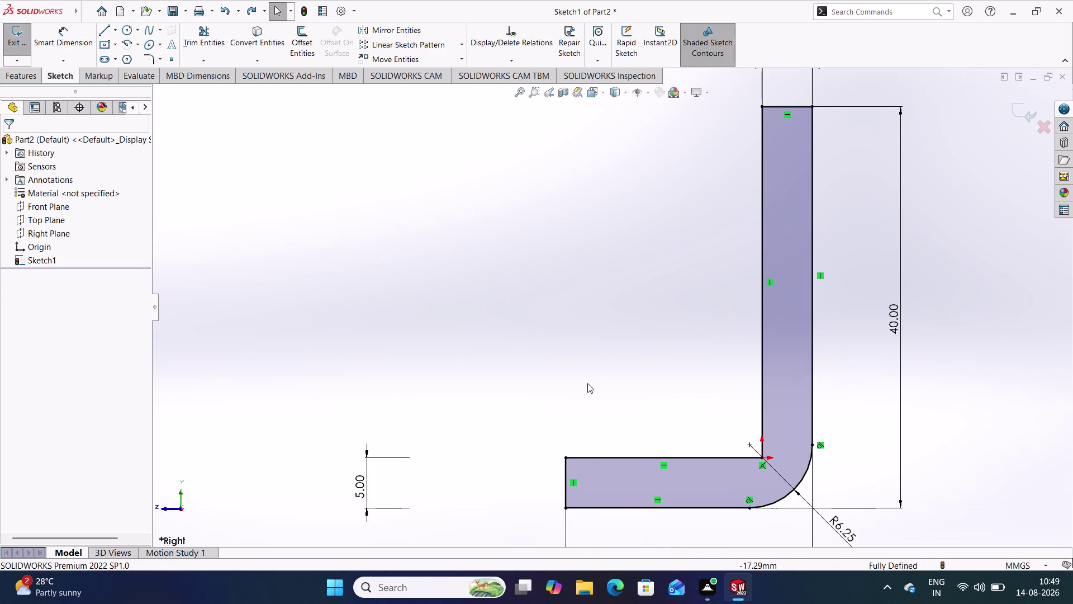
Change the 24.63 base leg dimension to 40 mm and exit the sketch.
middle_drag(585, 376, 577, 335)
scroll(down, 3)
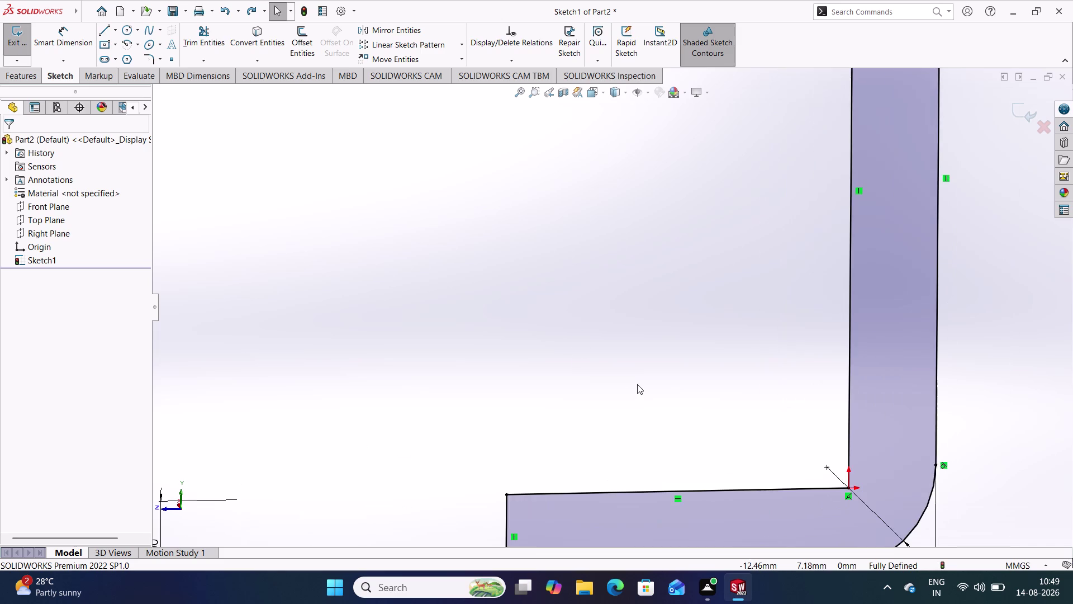
scroll(up, 3)
double_click(644, 431)
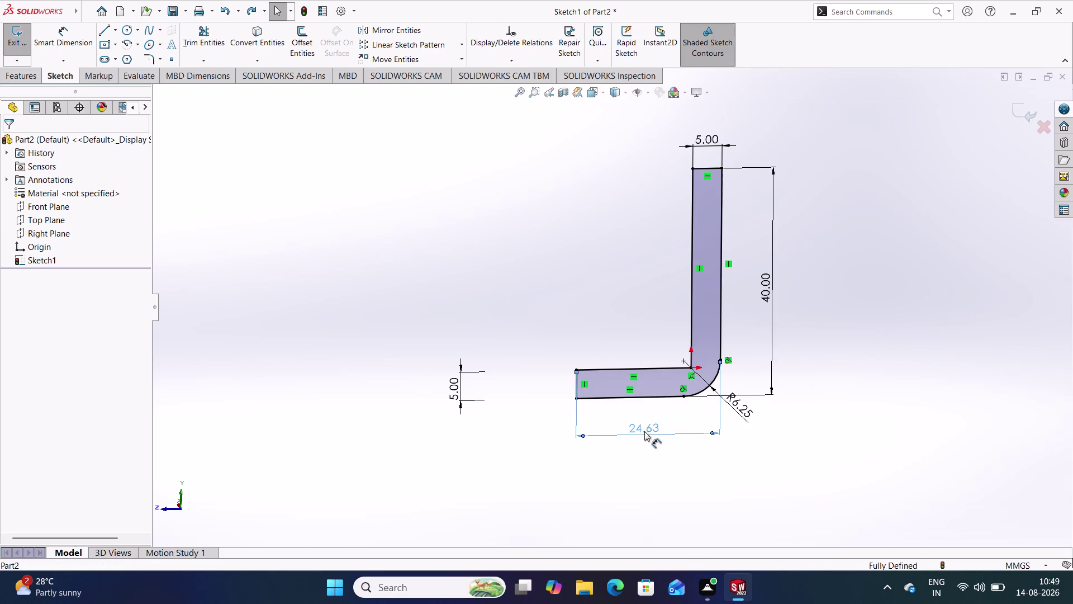
text(40)
key(Return)
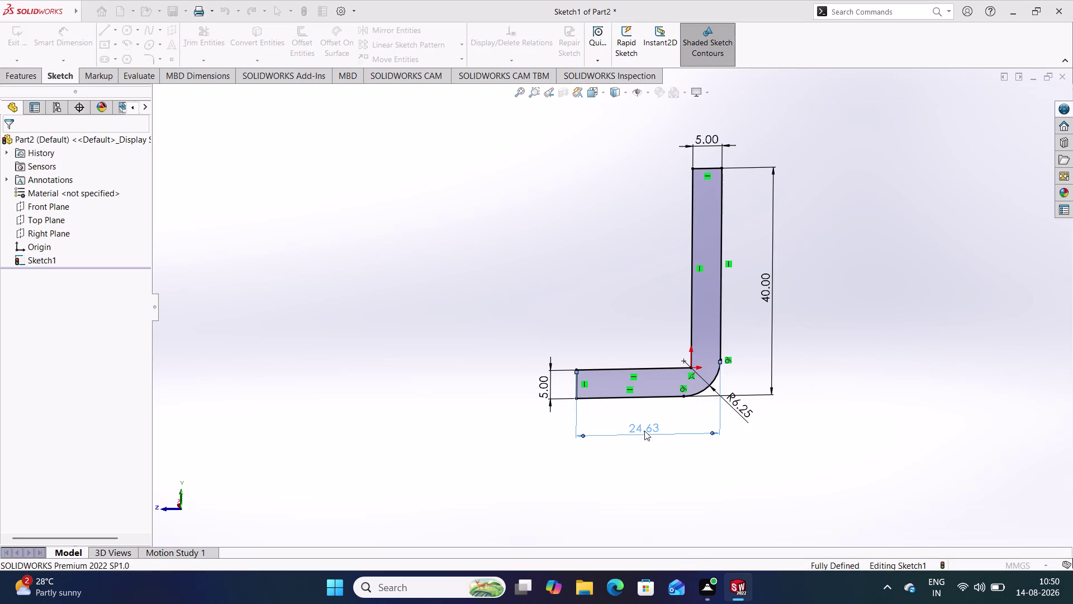
click(886, 260)
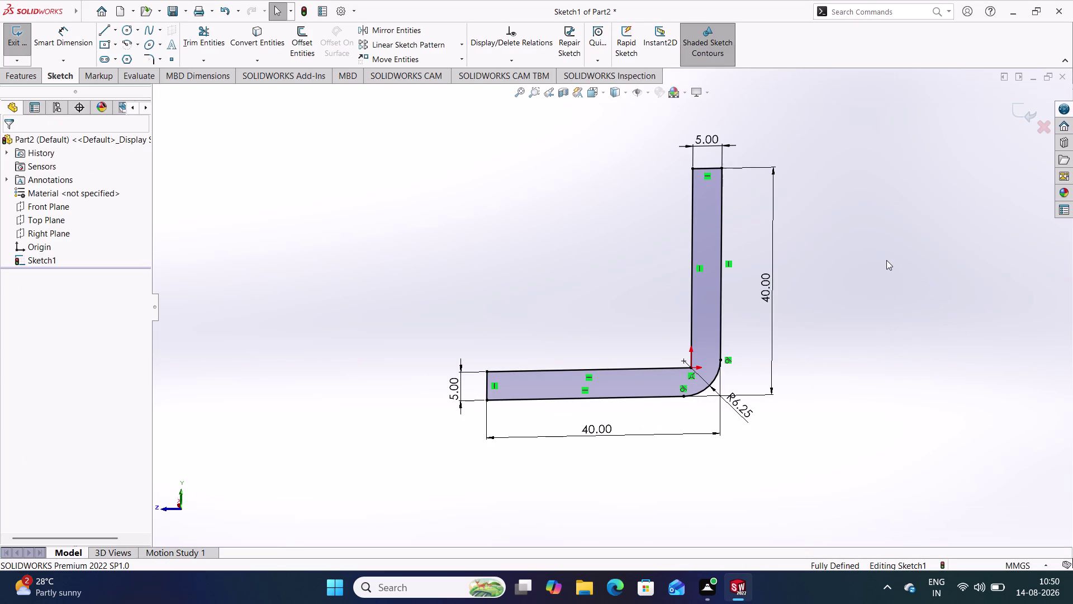
click(1033, 112)
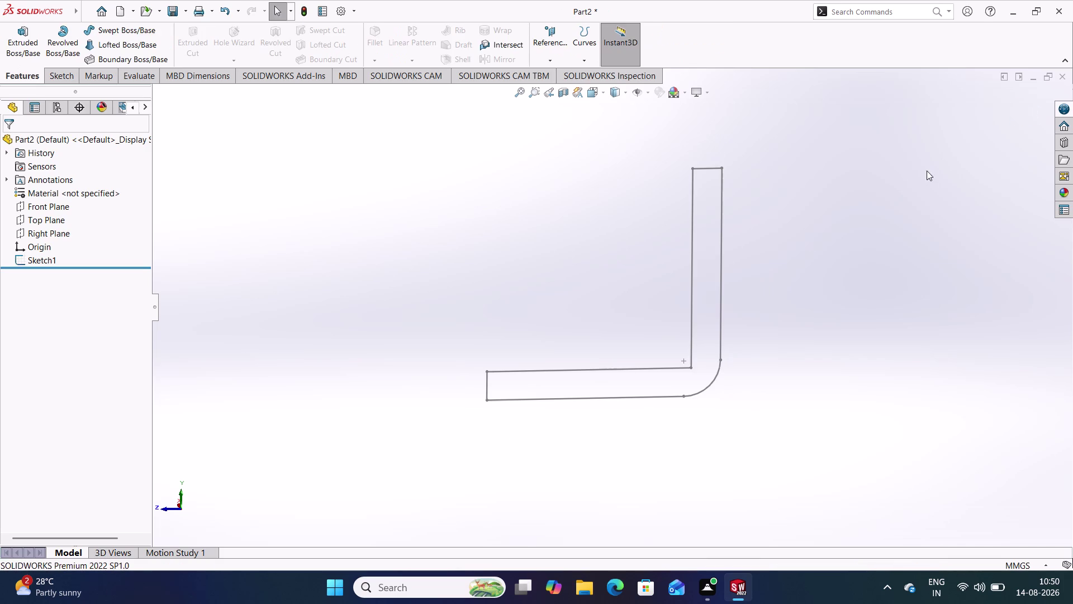
Extrude Sketch1 40 mm Mid Plane into a solid L-bracket body.
click(30, 34)
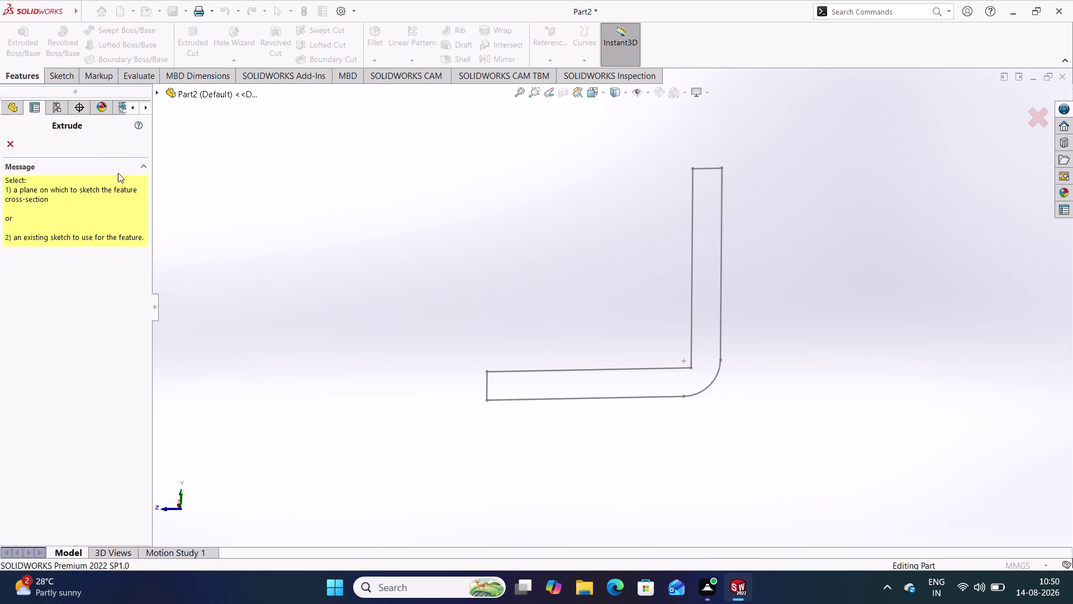
click(693, 206)
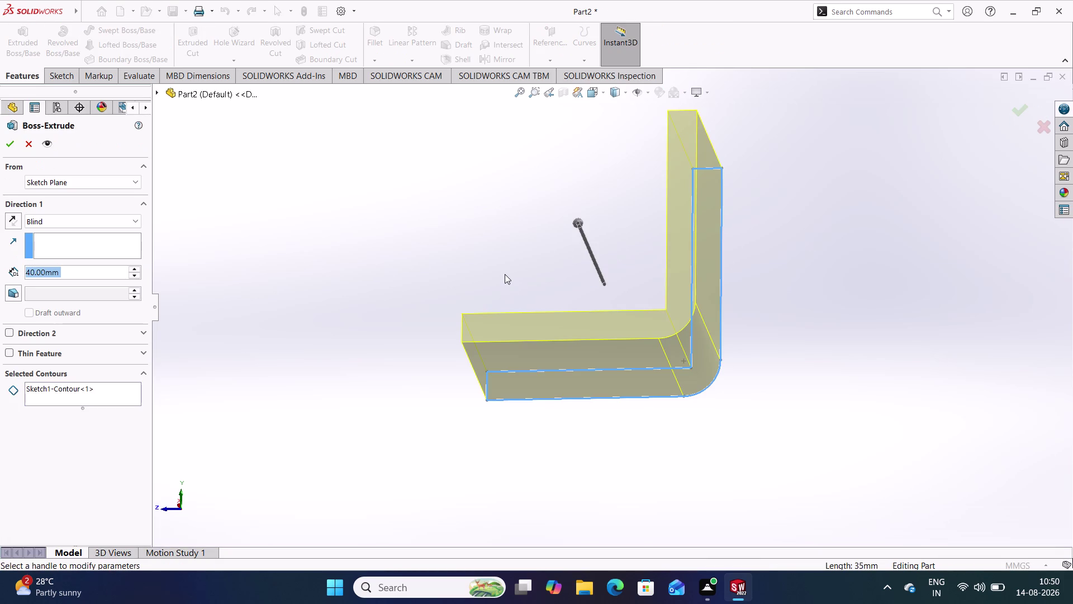
middle_drag(505, 273, 577, 359)
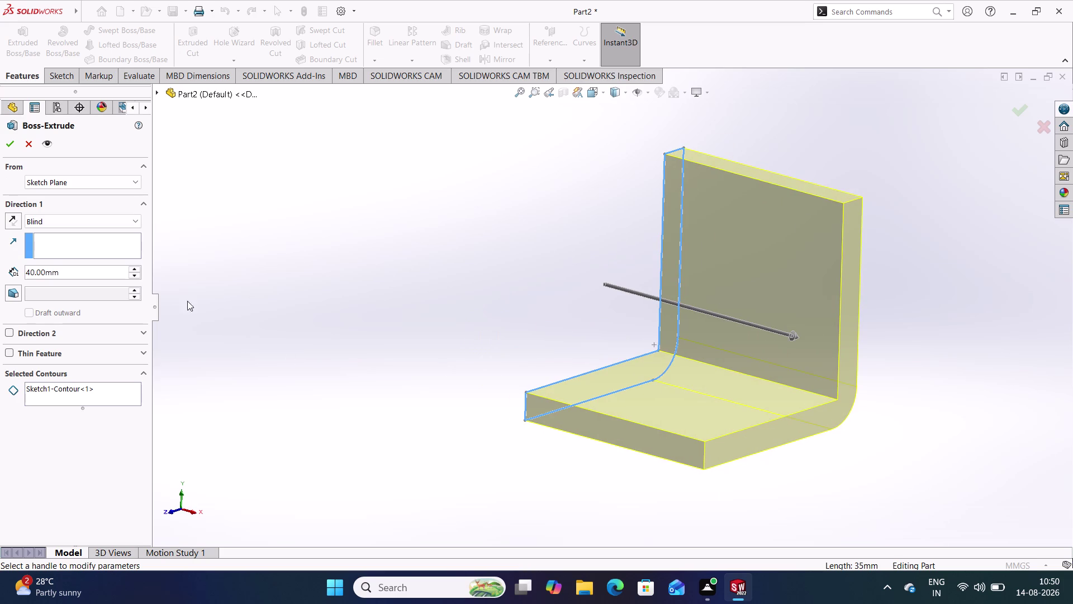
click(137, 220)
click(87, 281)
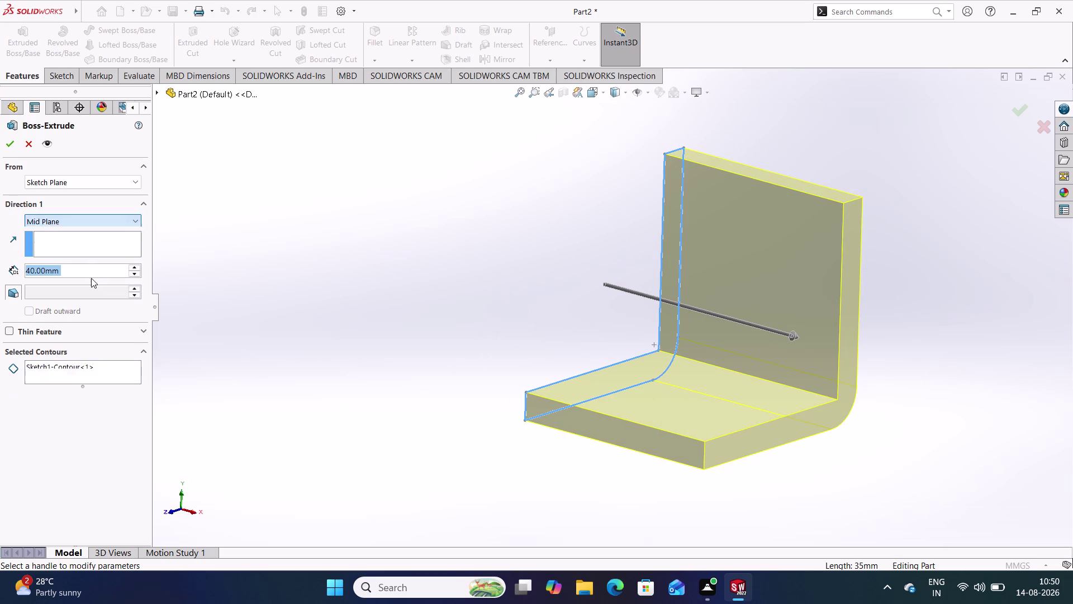
click(244, 186)
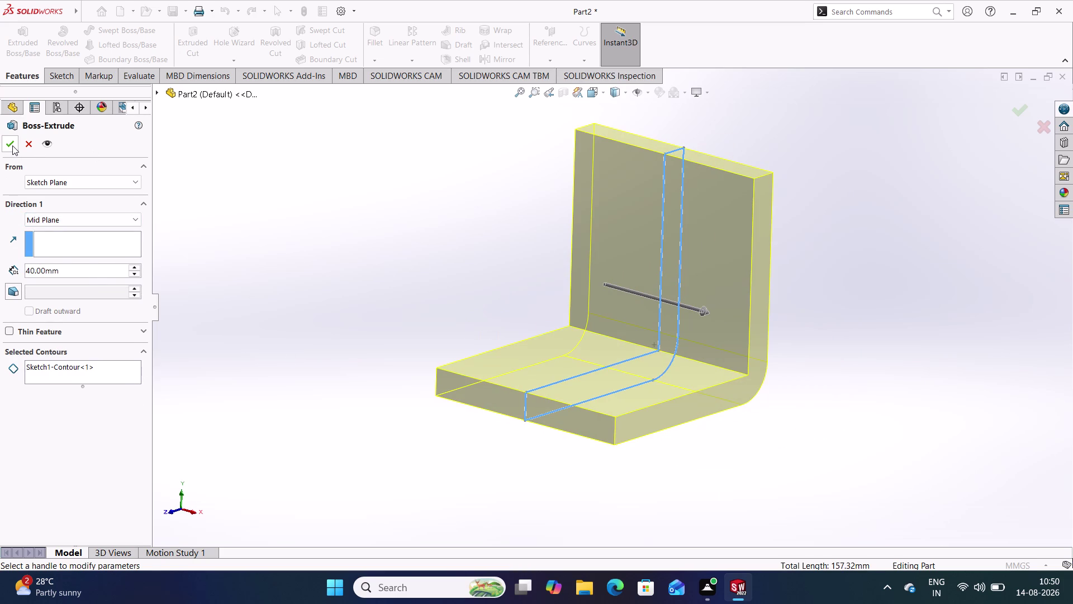
click(11, 145)
click(366, 237)
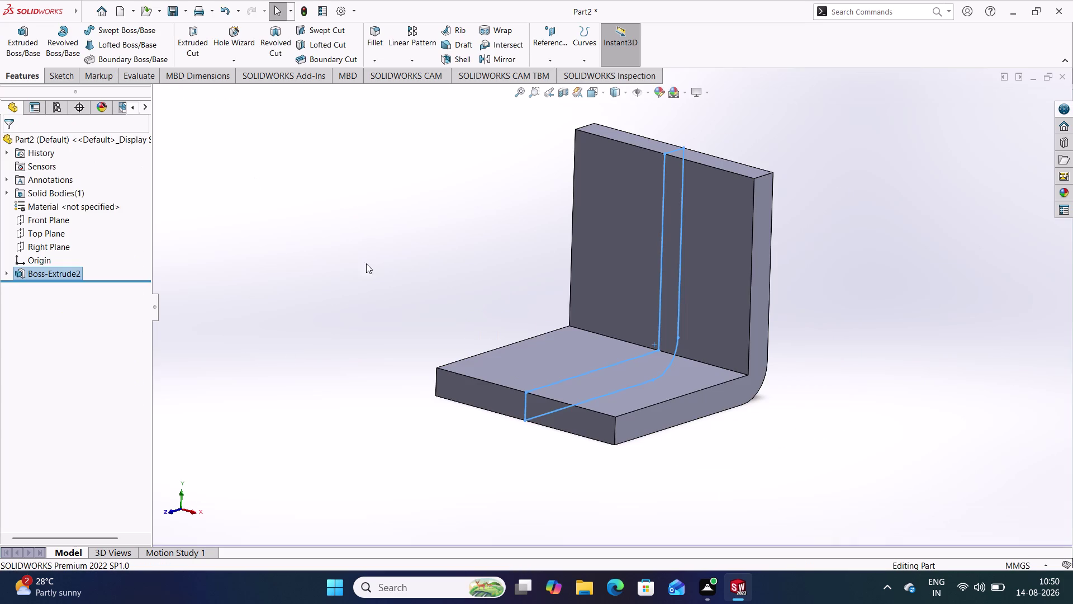
right_click(90, 204)
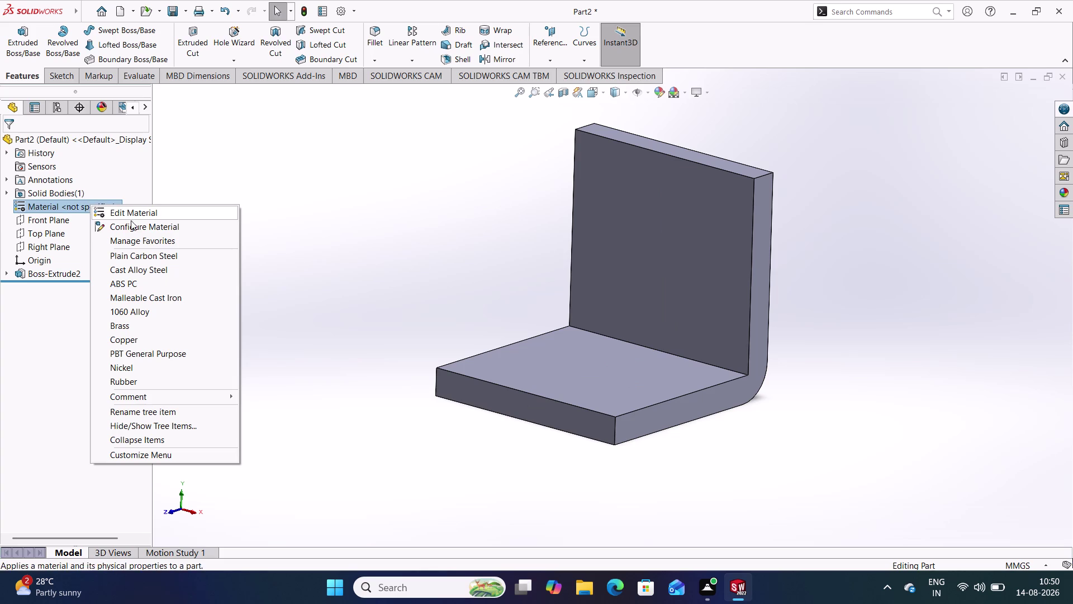
Apply Steel > Stainless Steel (ferritic) from the material library, then close the library.
click(136, 209)
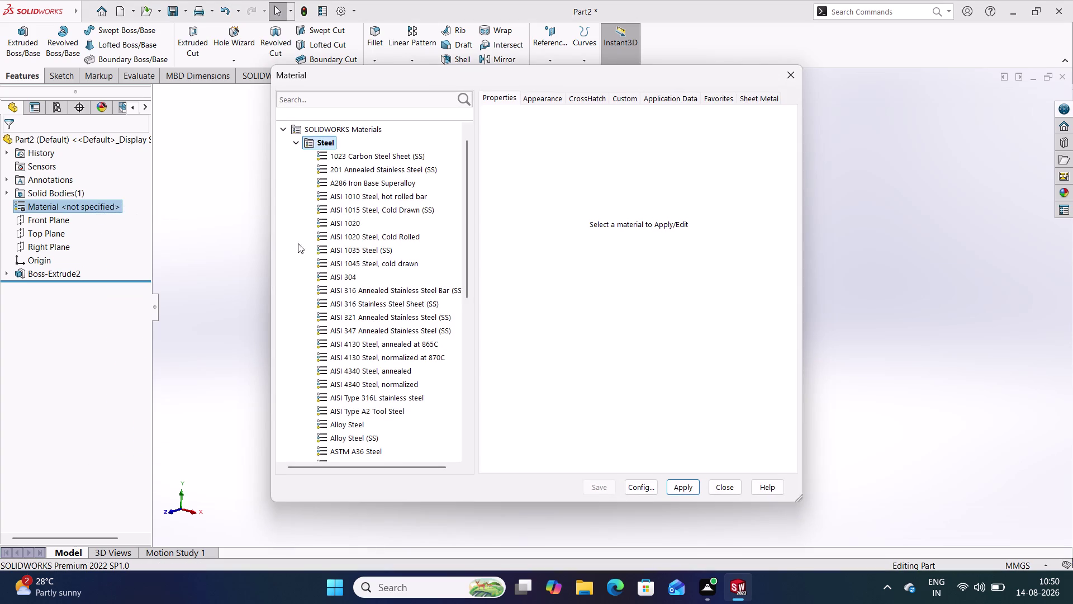
scroll(down, 3)
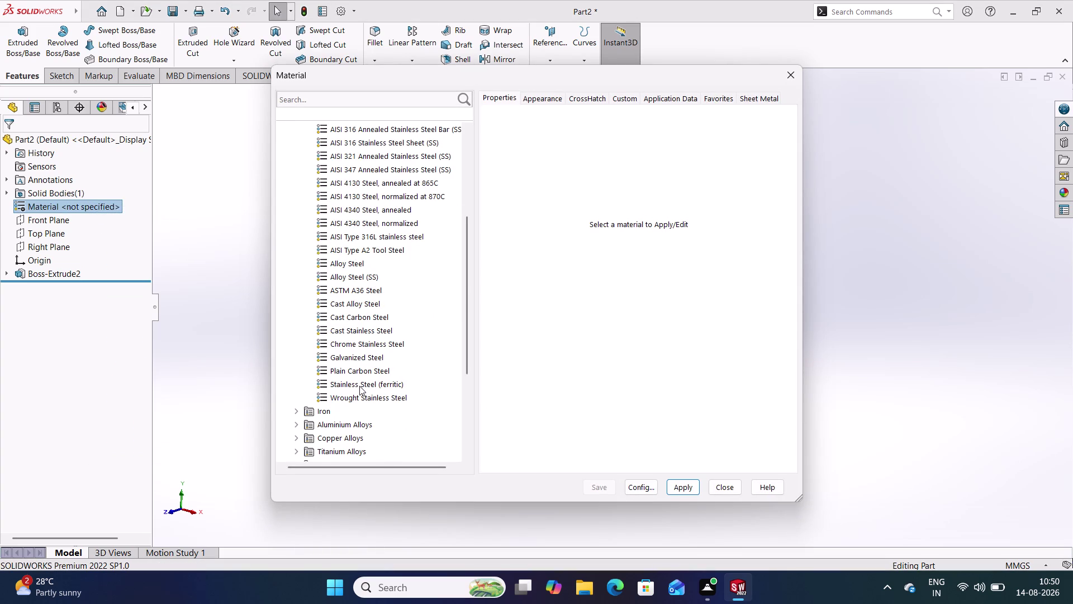
click(360, 383)
click(682, 490)
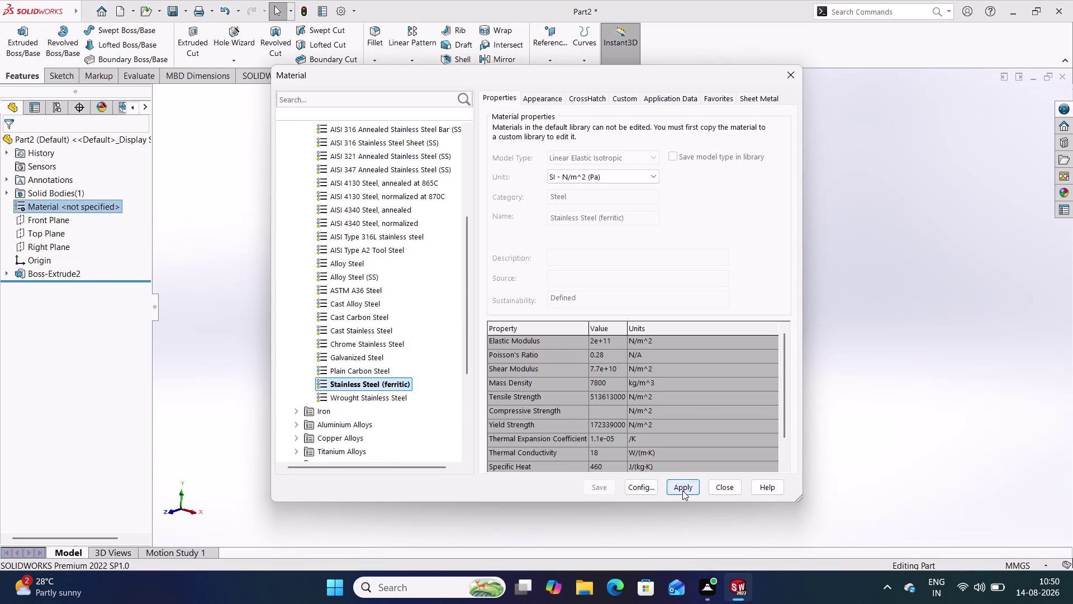
middle_drag(827, 411, 944, 398)
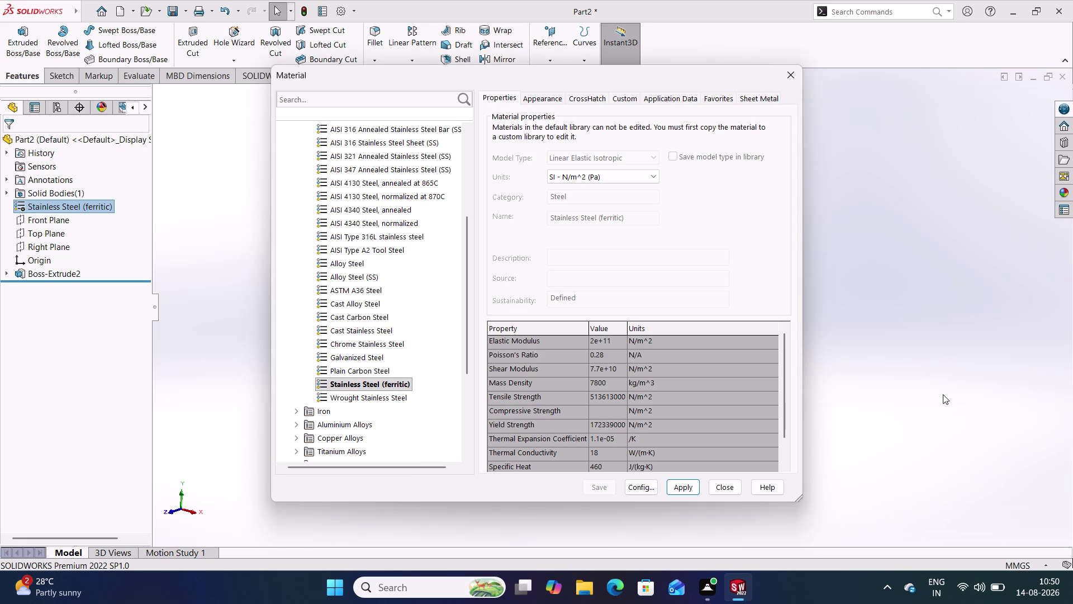
click(729, 485)
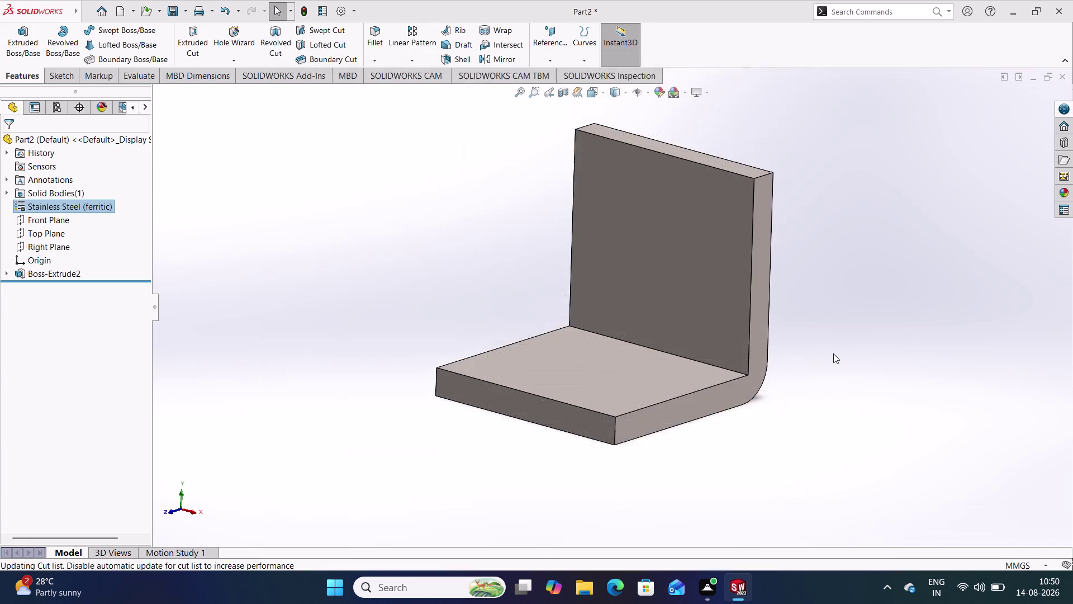
middle_drag(833, 353, 839, 369)
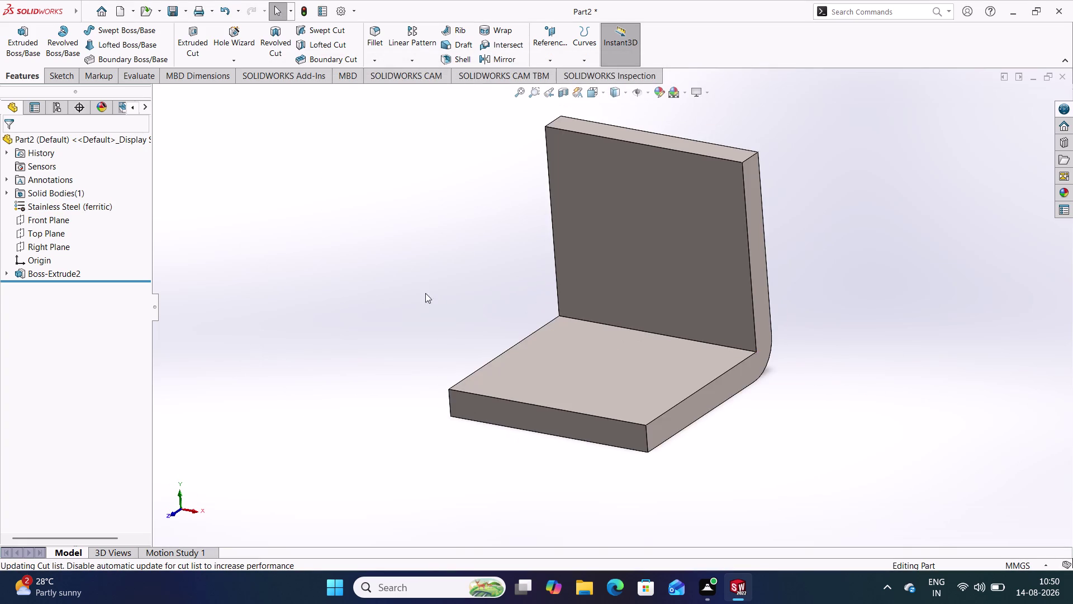
middle_drag(425, 293, 458, 313)
scroll(down, 3)
scroll(up, 3)
scroll(down, 3)
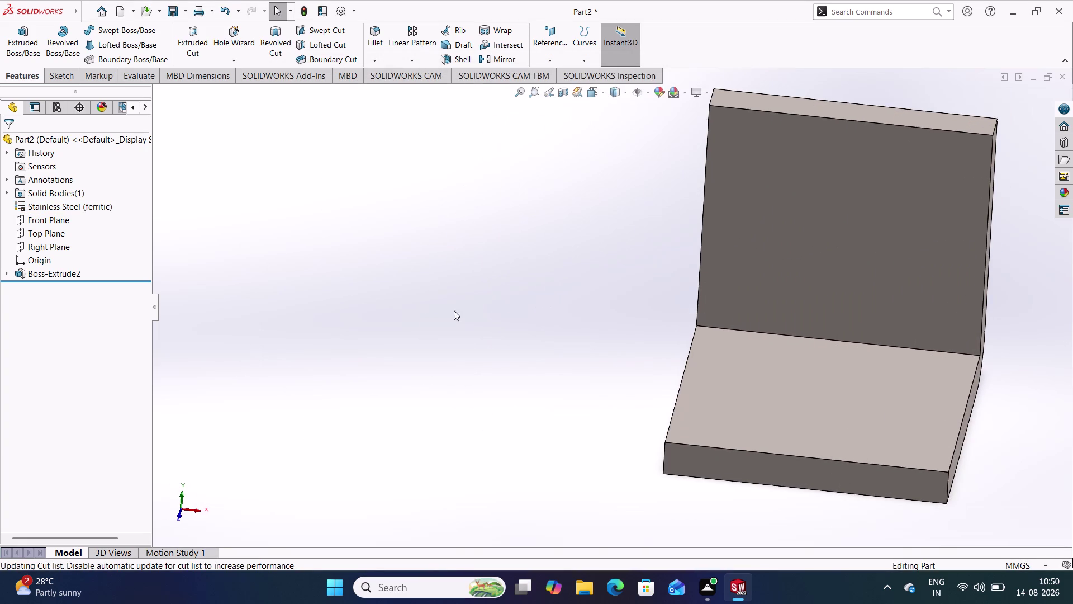
scroll(up, 3)
Replace the bracket's material with Galvanized Steel and close the material library.
right_click(48, 204)
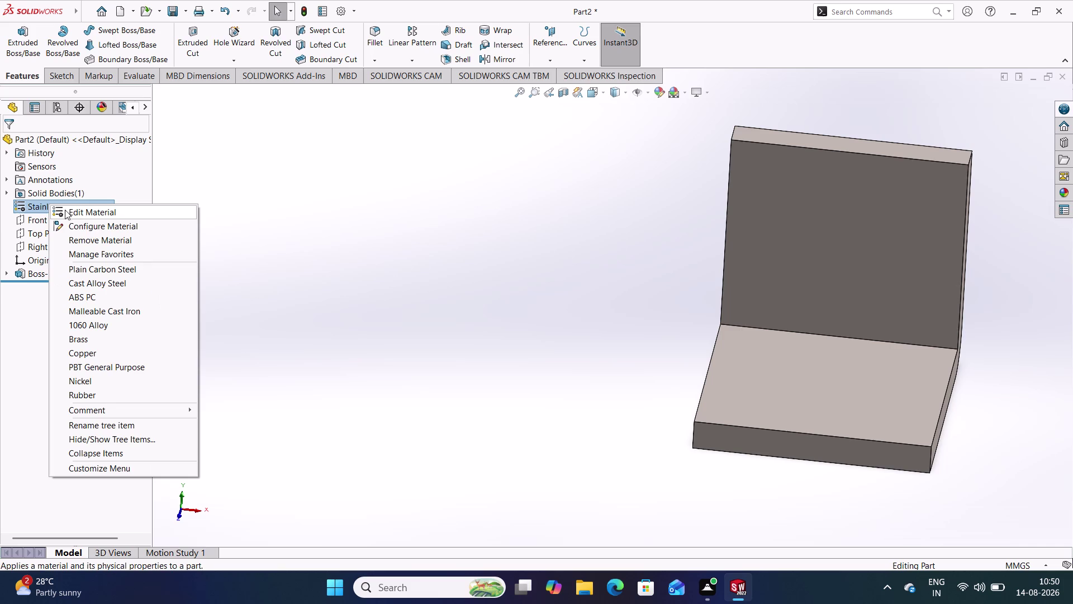
click(86, 213)
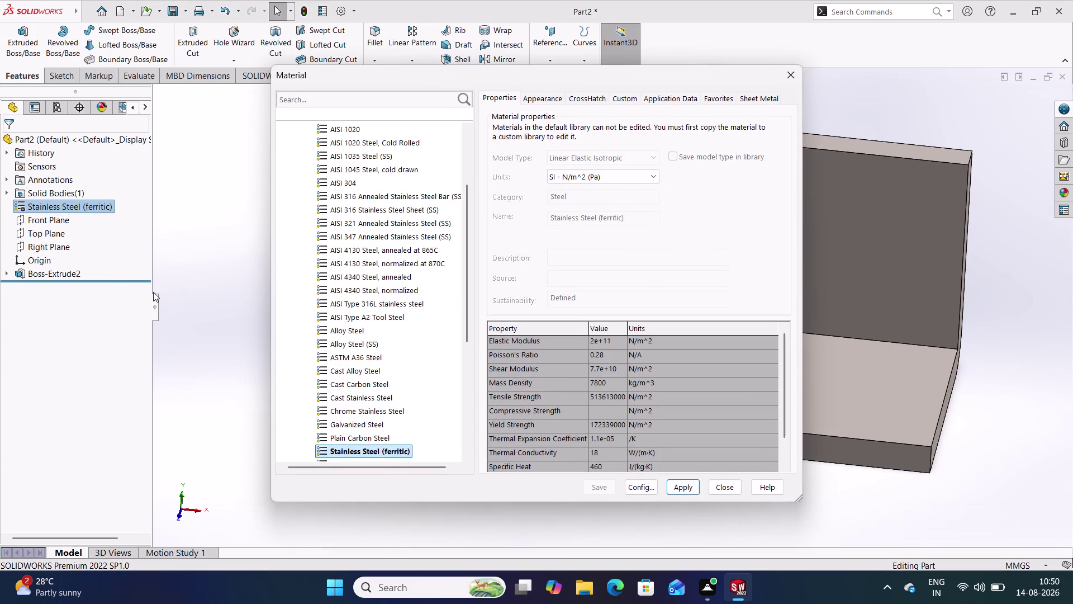
click(348, 427)
click(678, 488)
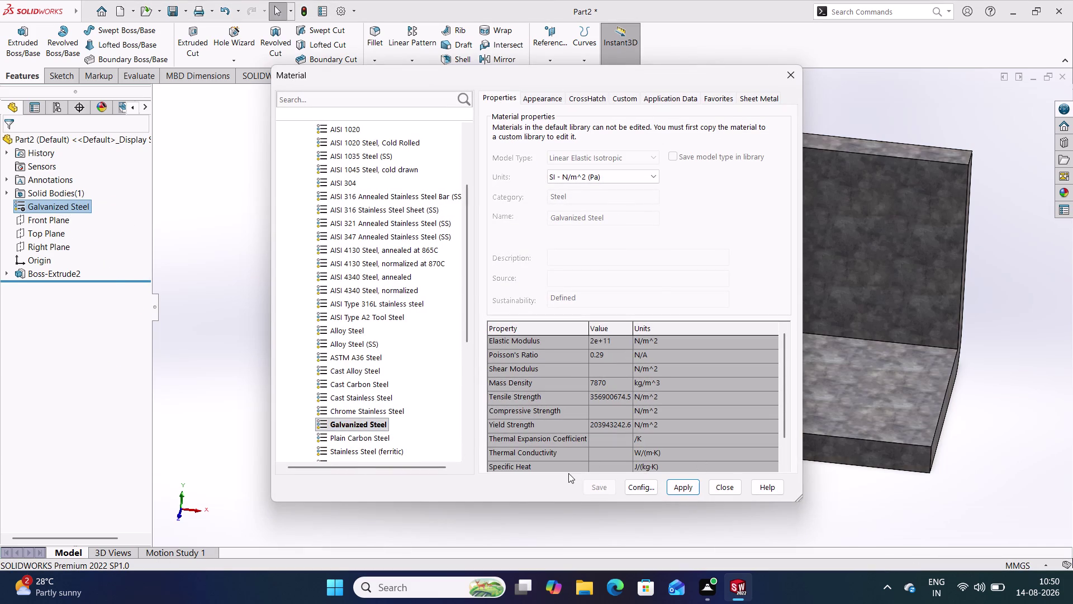
click(720, 486)
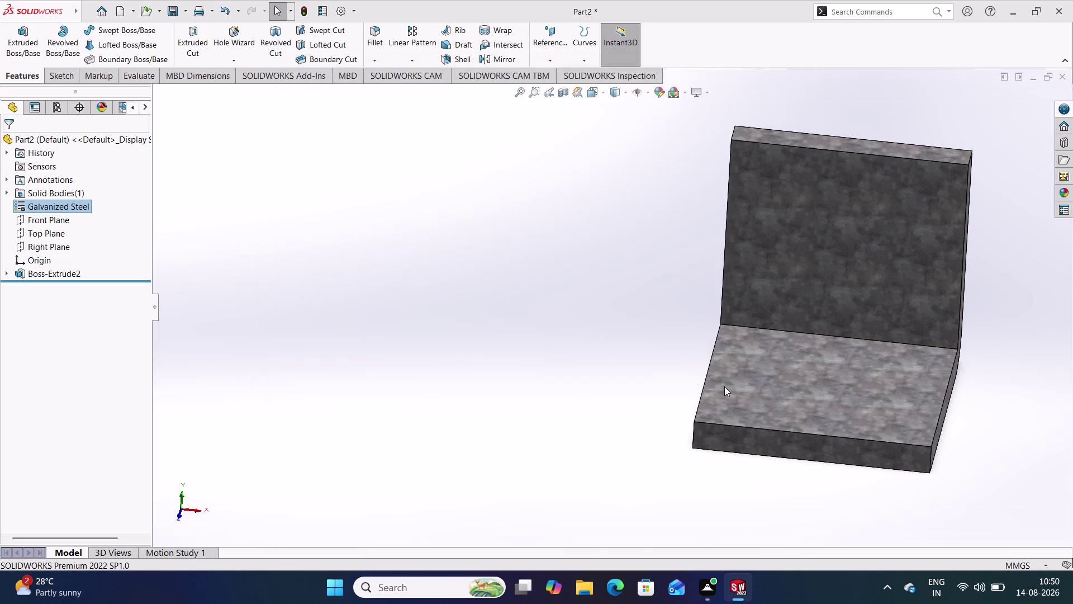
click(627, 375)
Start a new sketch on the inner face of the upright flange.
middle_drag(627, 375, 683, 369)
click(747, 255)
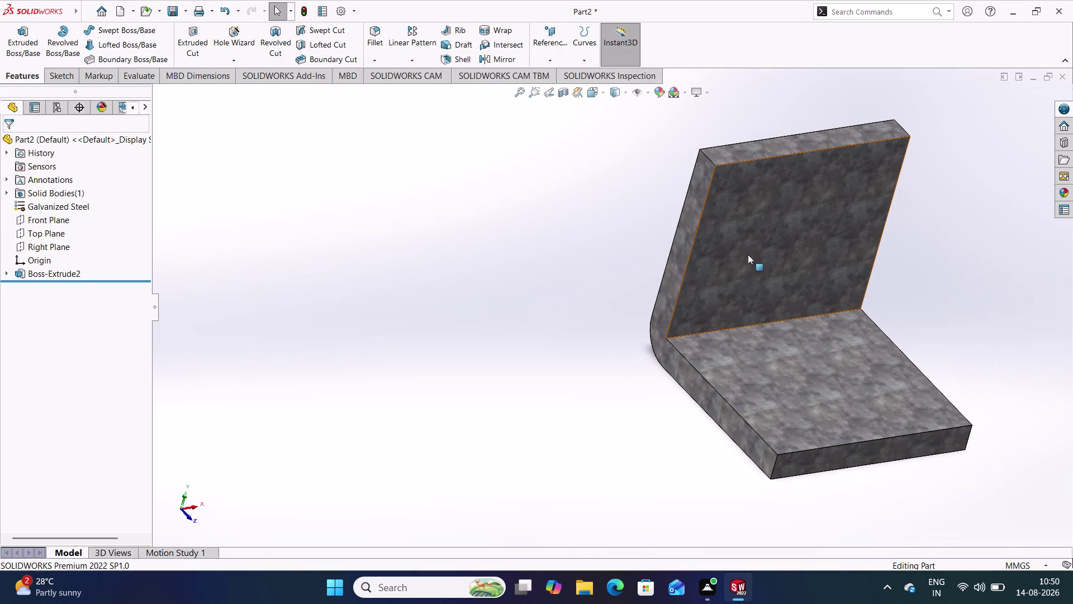
click(796, 220)
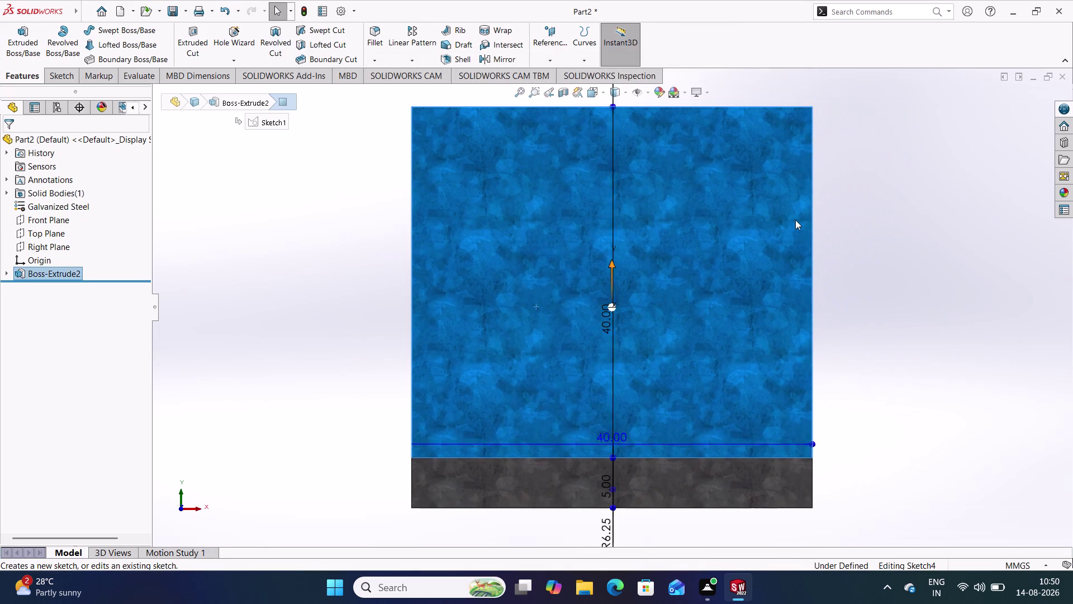
Draw a roughly 10 mm circle above the origin on the upright flange and begin dimensioning its diameter.
click(162, 267)
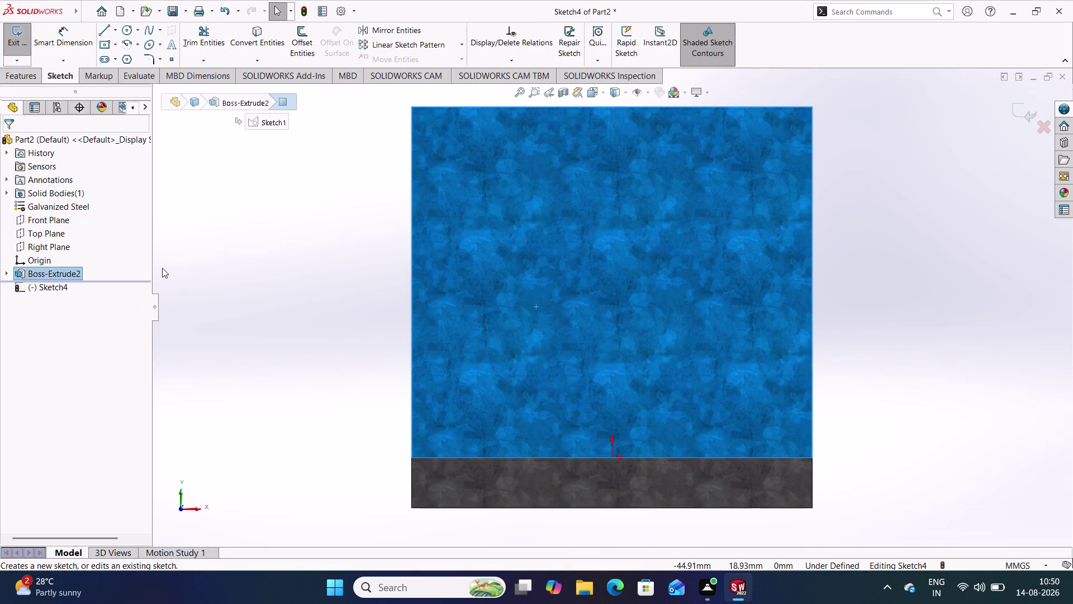
click(125, 29)
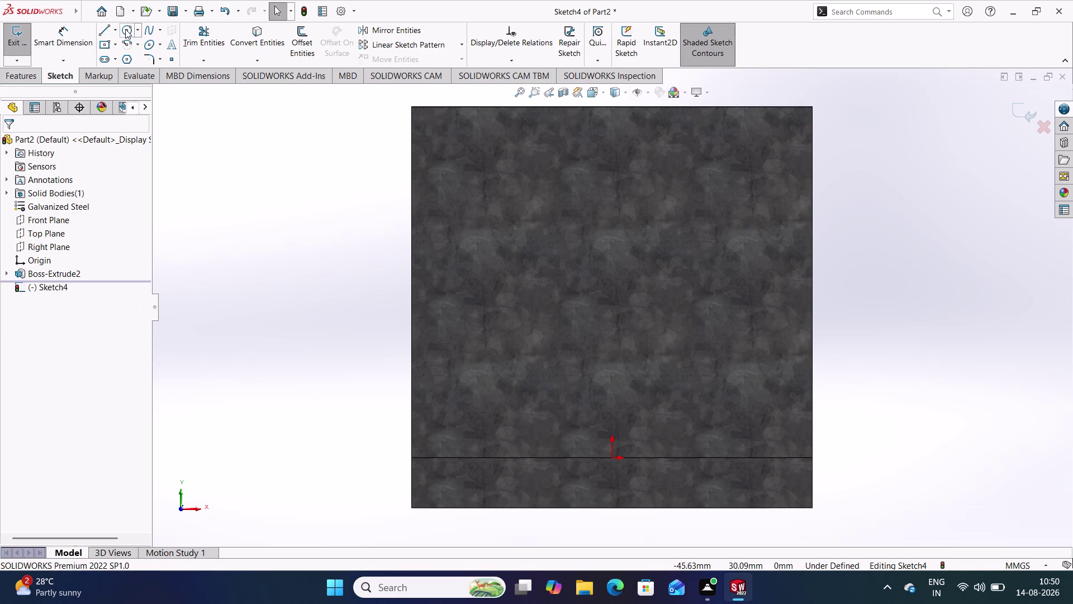
click(609, 230)
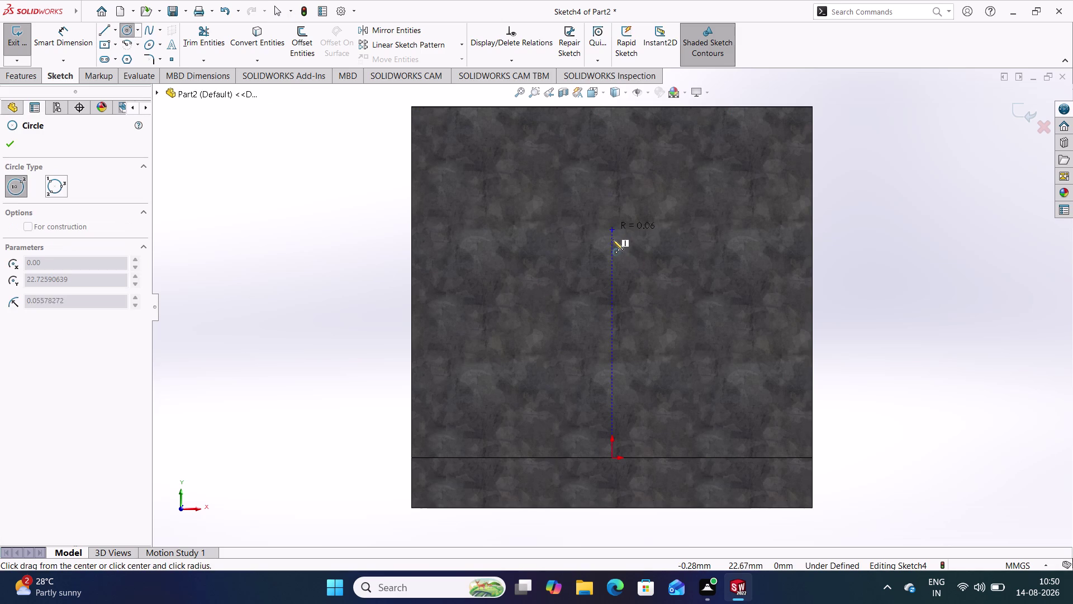
click(628, 277)
right_drag(893, 360, 893, 360)
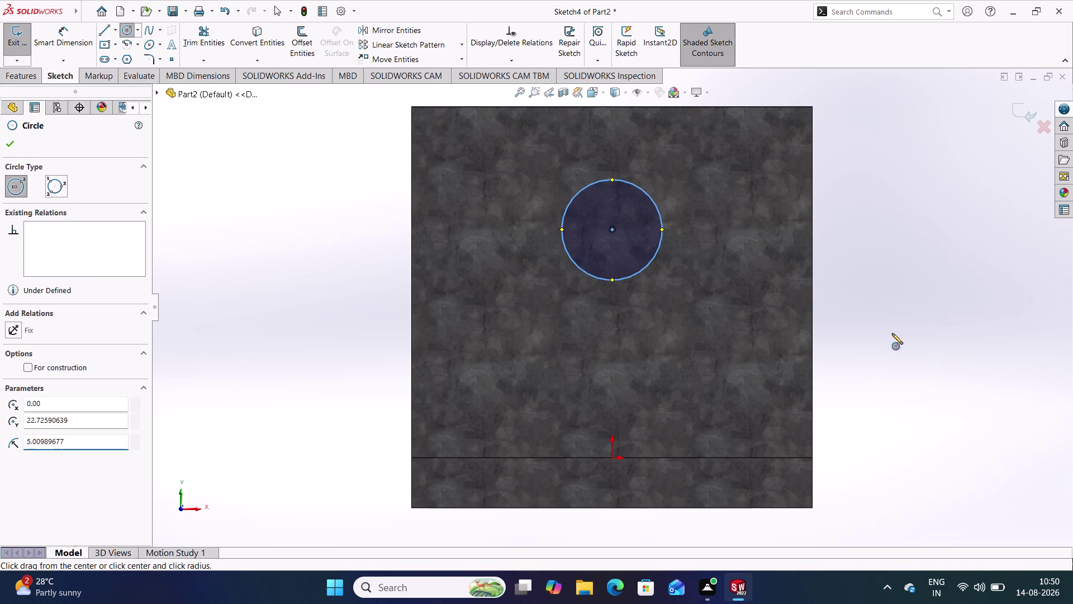
right_drag(894, 360, 880, 209)
click(653, 203)
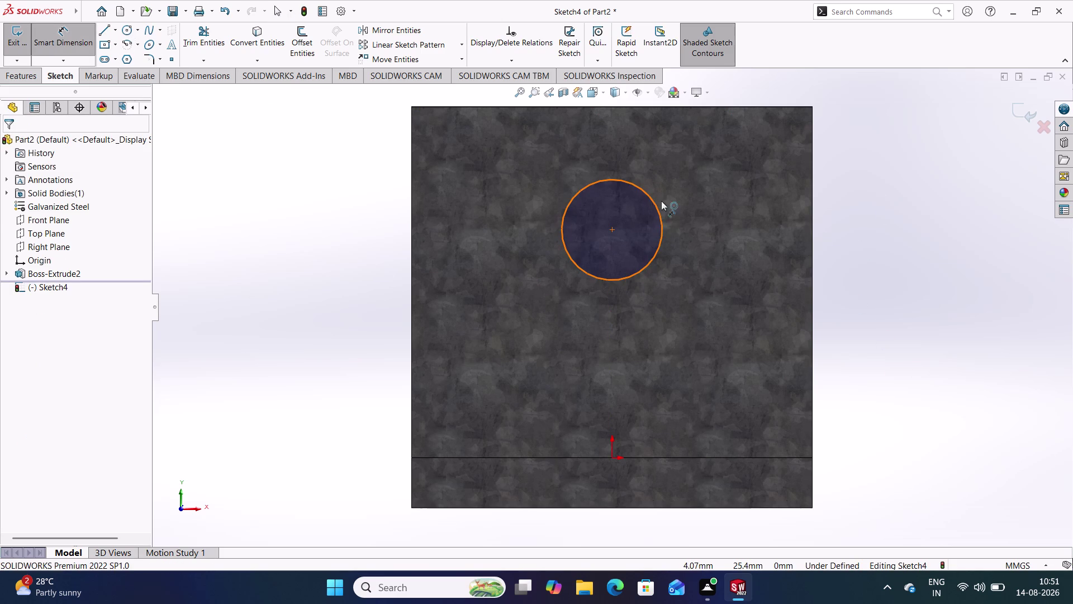
click(701, 237)
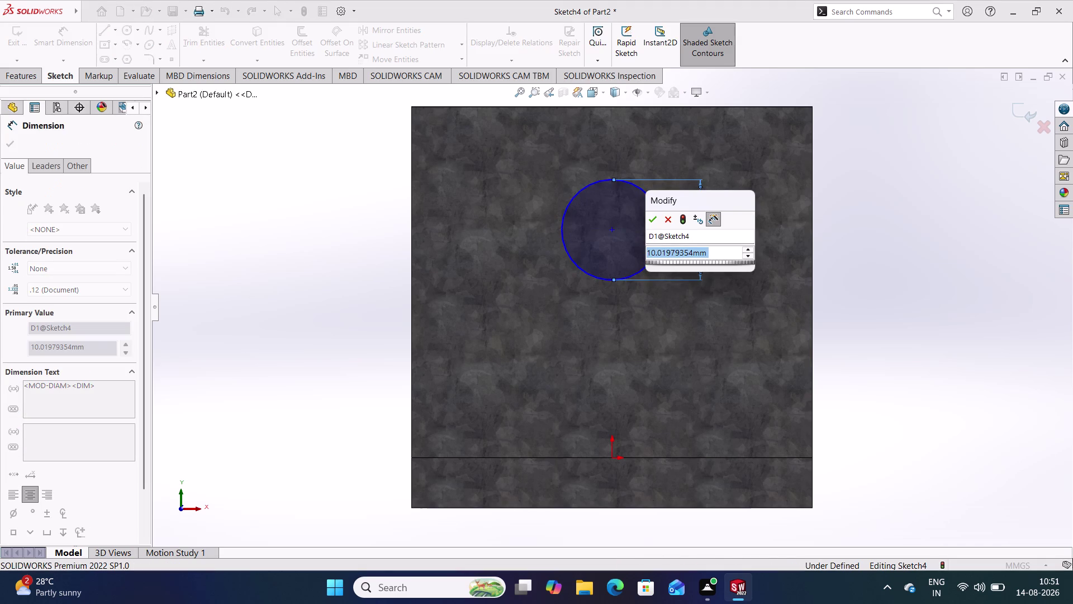
Dimension the circle to 10 mm diameter, its centre 15 mm from the plate's top edge.
text(10)
key(Return)
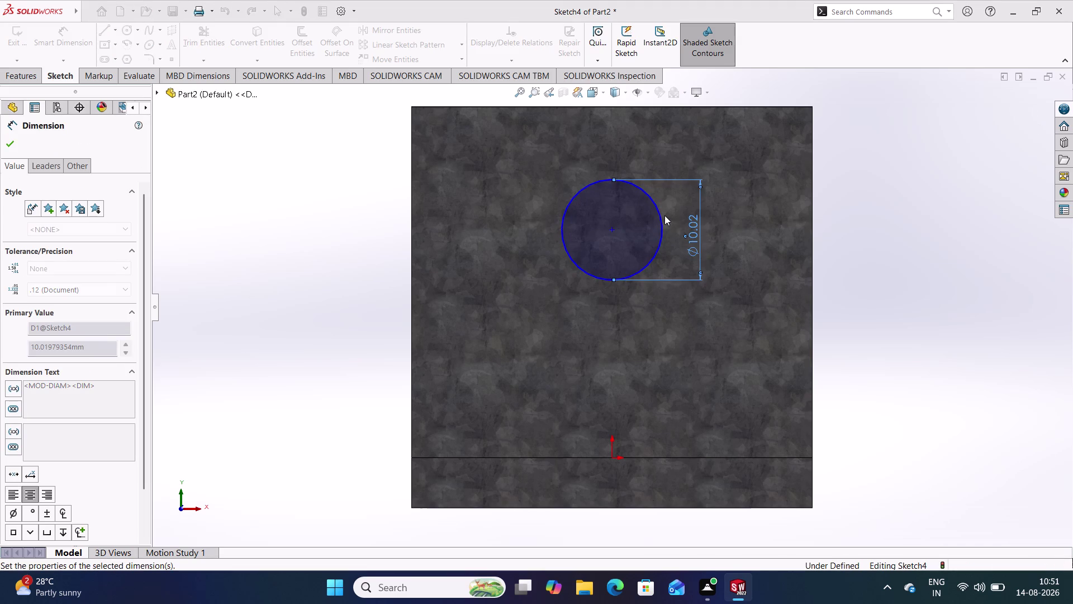
click(613, 228)
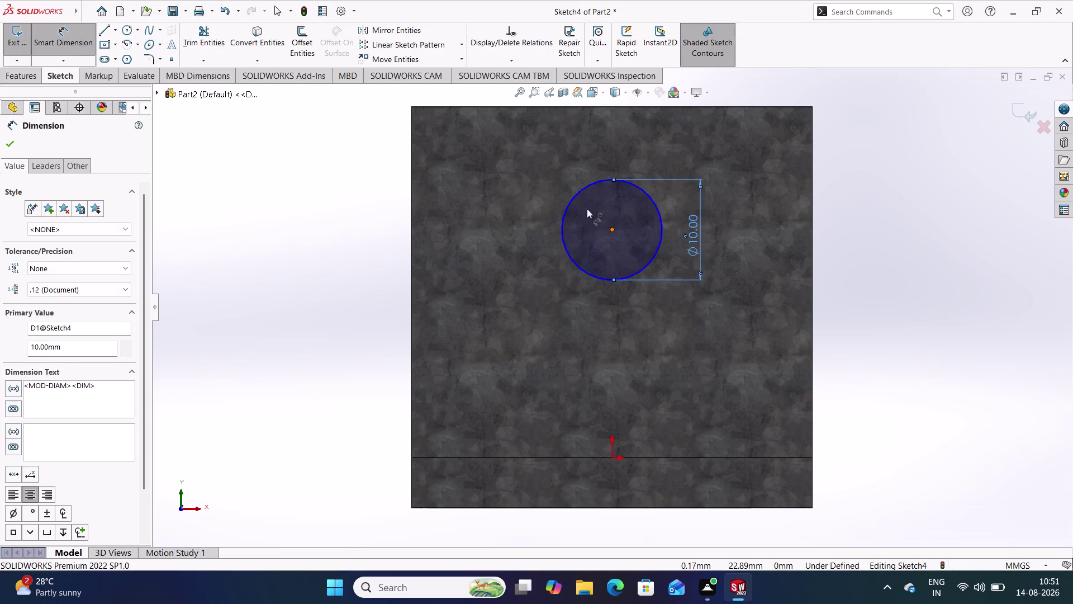
click(607, 107)
click(356, 168)
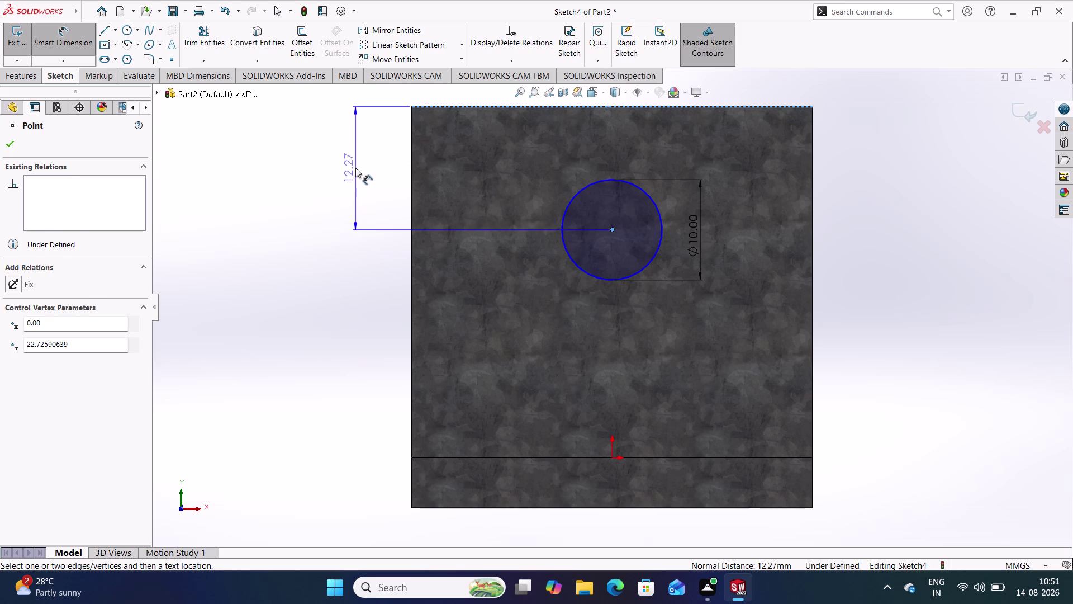
text(15)
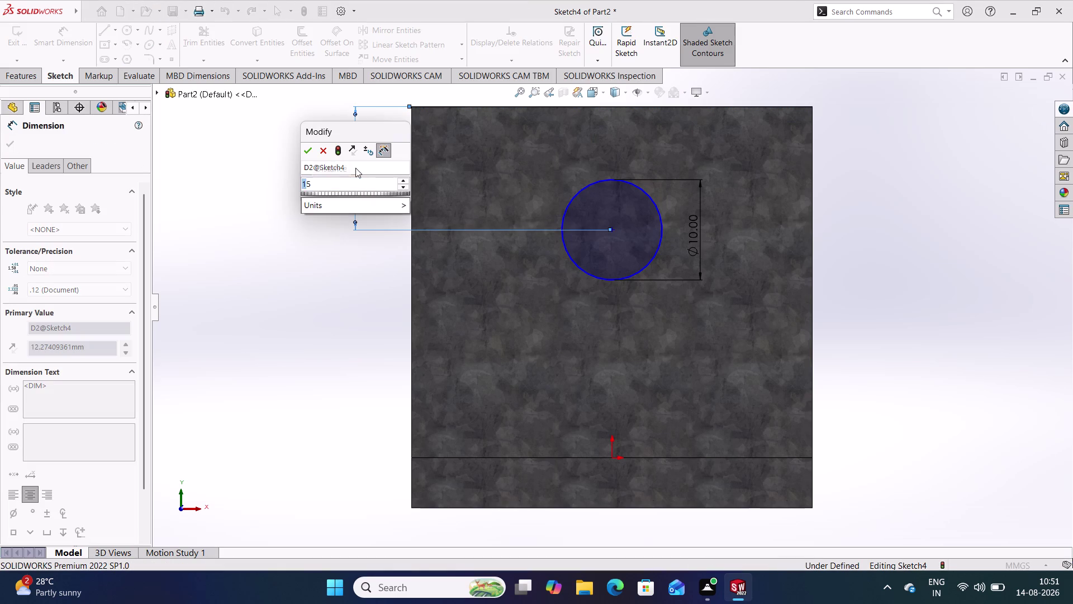
key(Return)
click(871, 252)
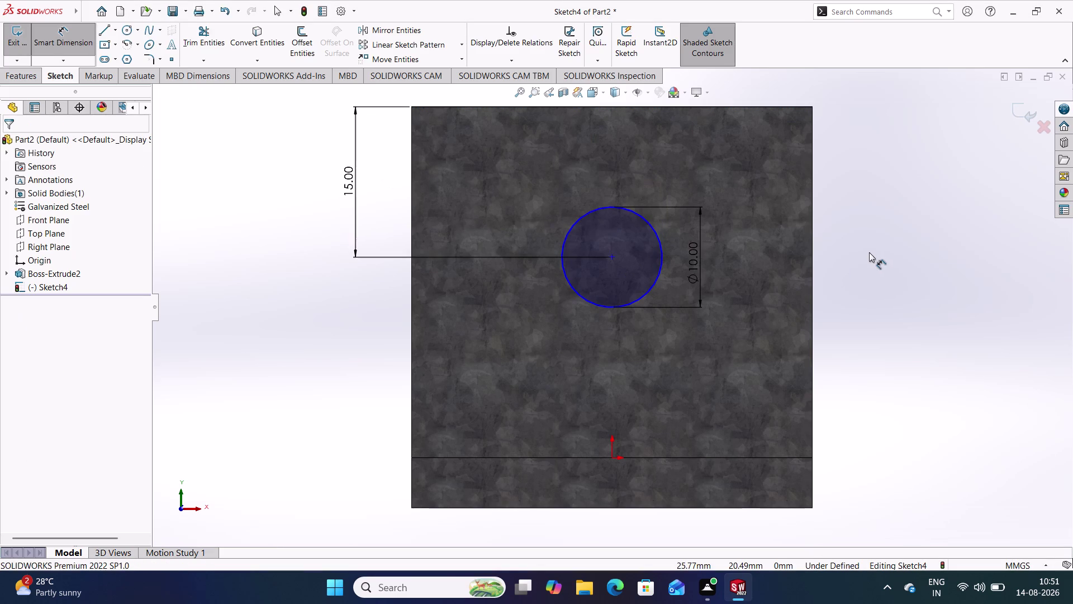
click(65, 43)
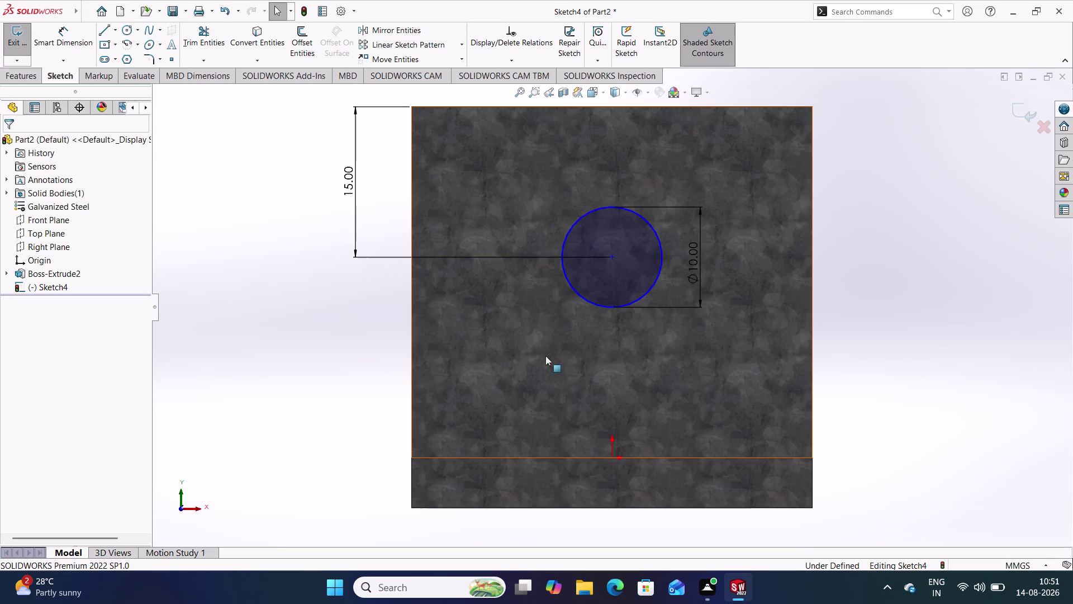
Add a Vertical relation between the circle centre and the origin.
click(611, 455)
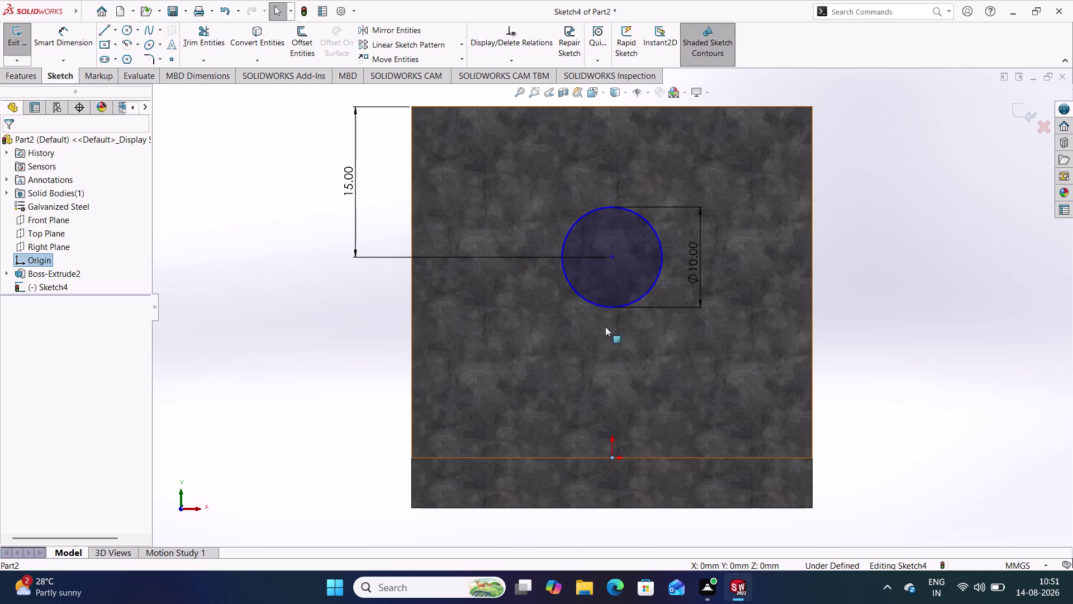
click(614, 254)
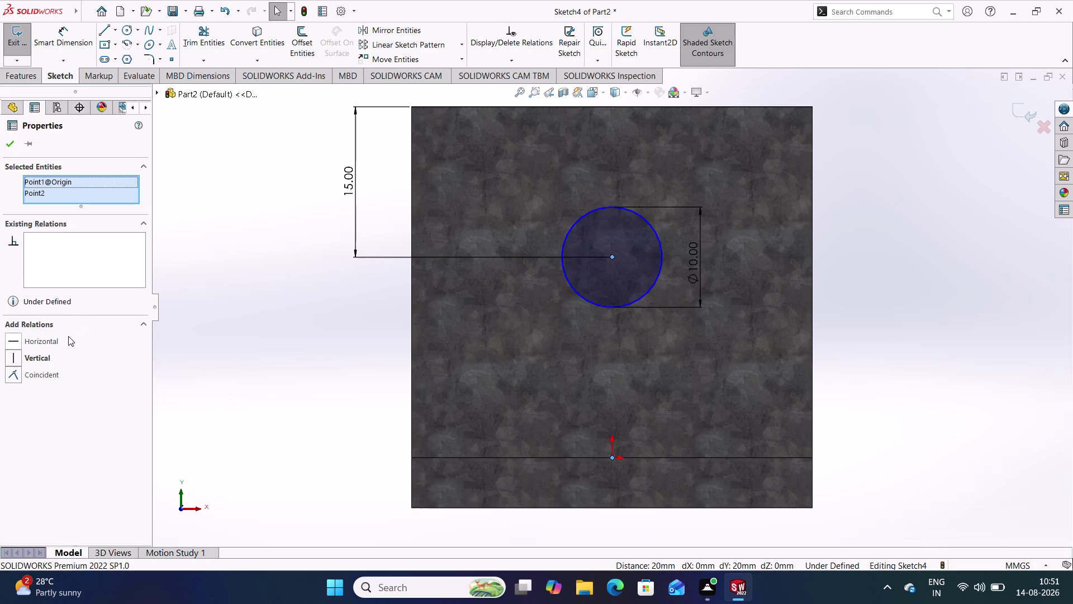
click(48, 356)
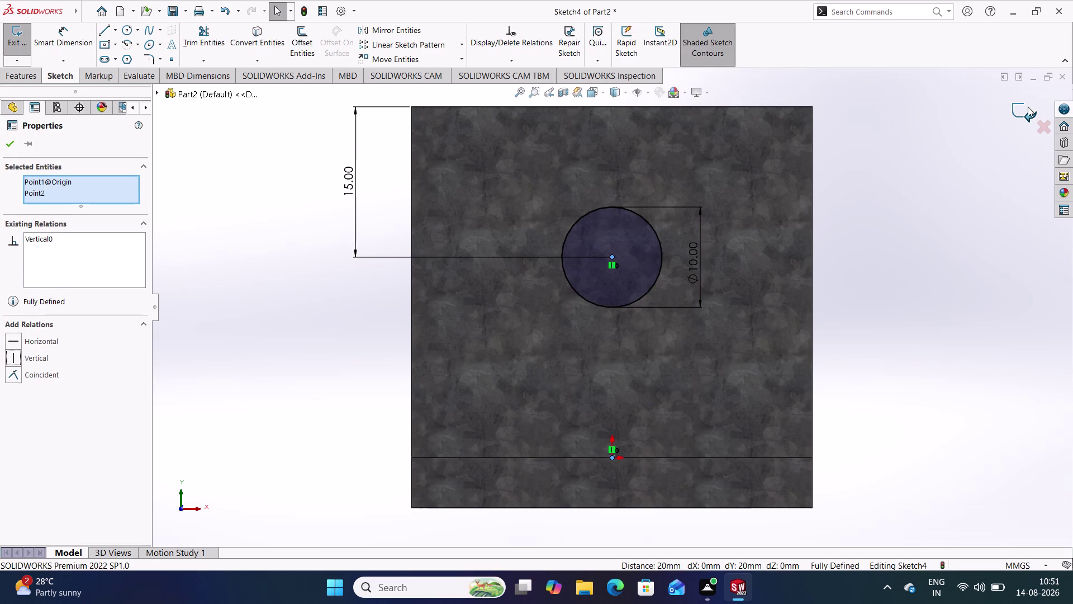
Exit the sketch and Extruded Cut the 10 mm circle Through All.
click(1027, 107)
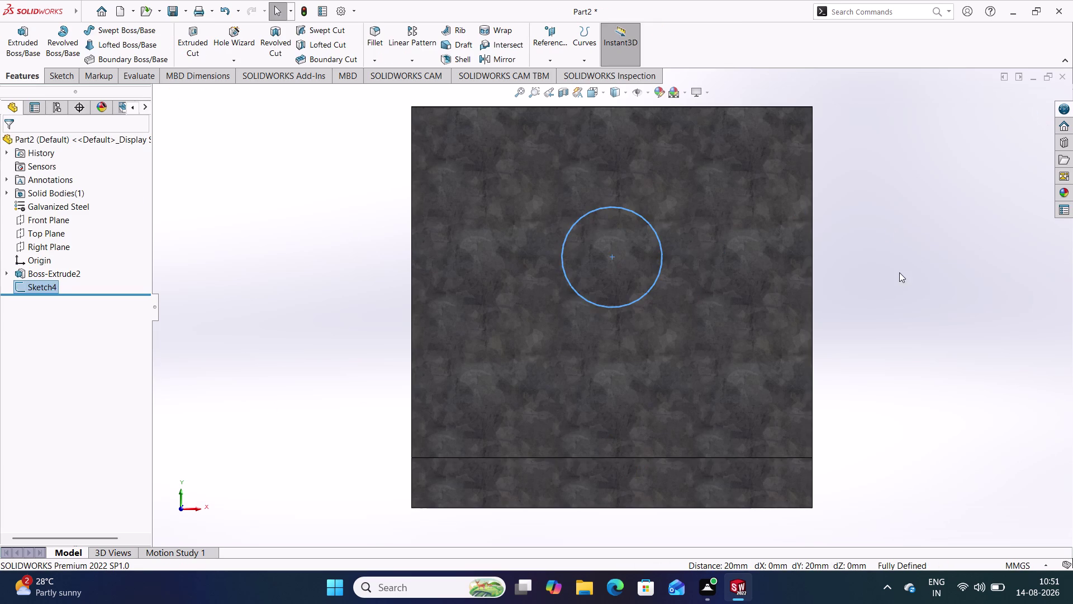
click(899, 273)
click(194, 42)
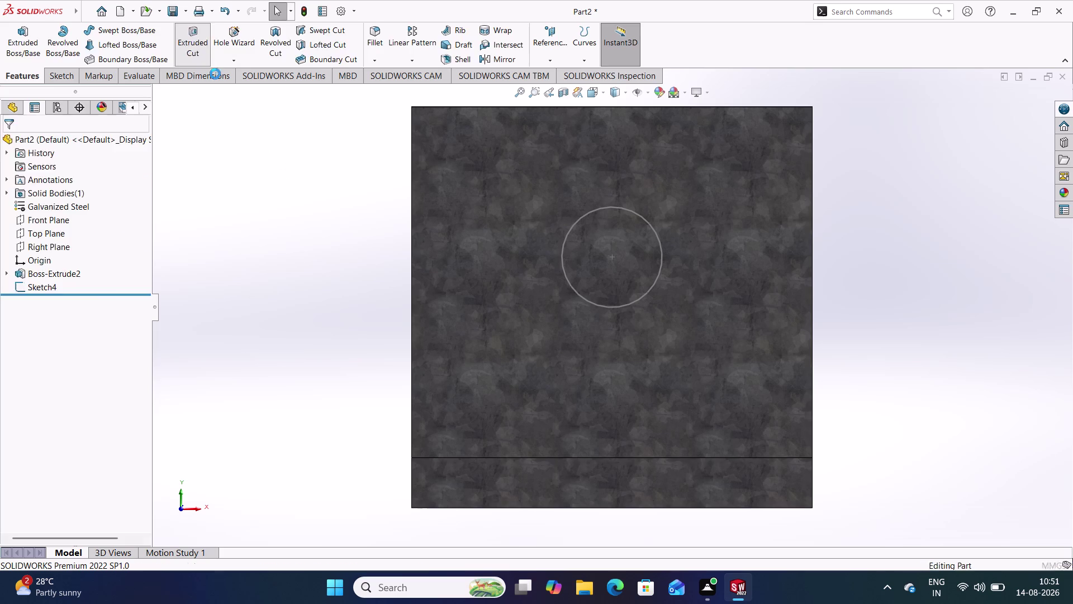
click(575, 221)
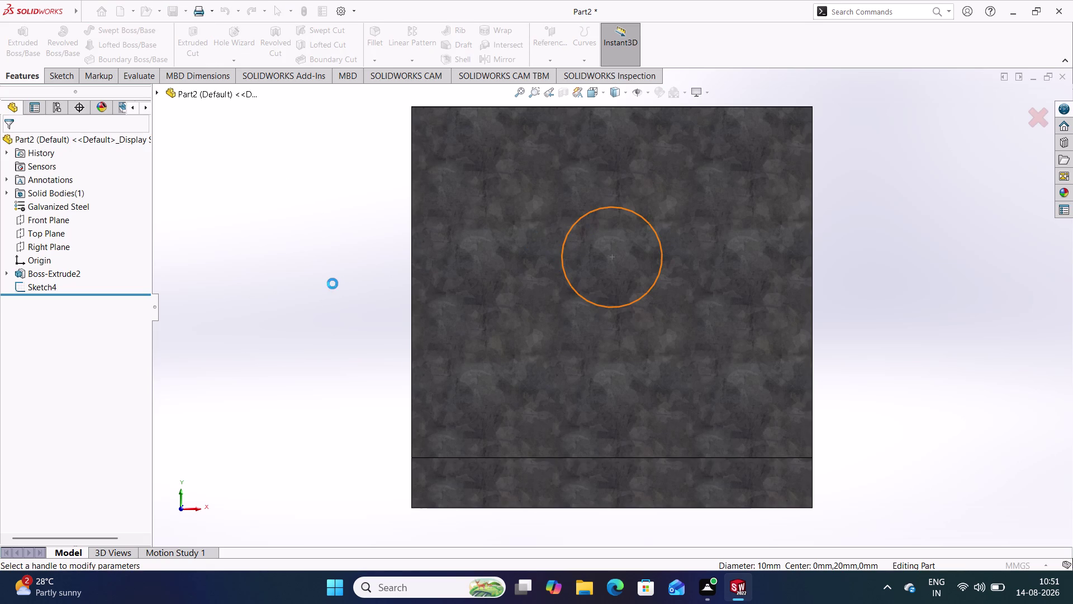
click(120, 216)
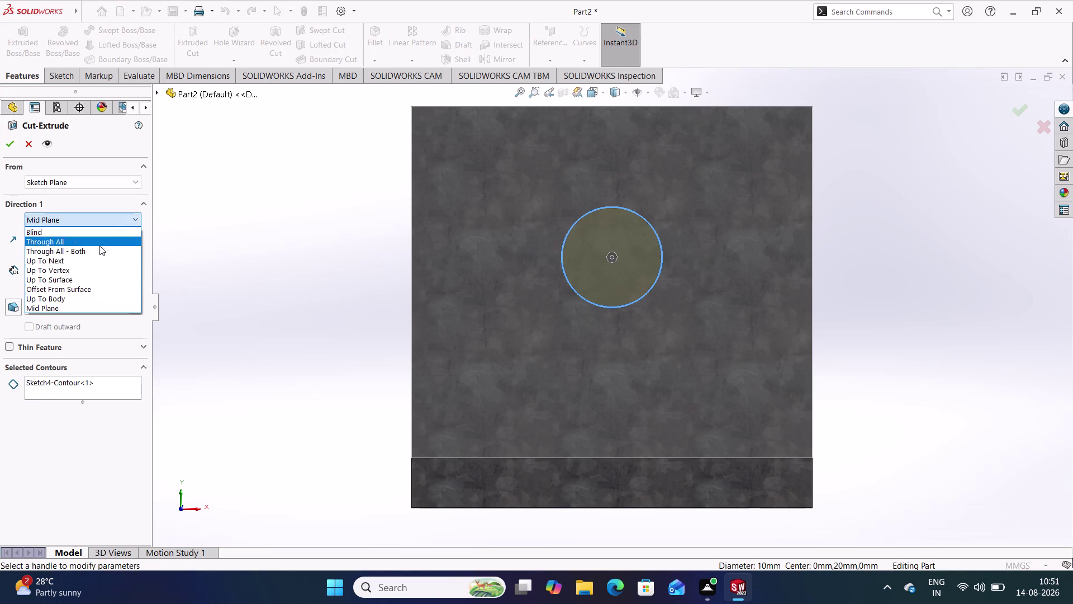
click(85, 255)
click(13, 143)
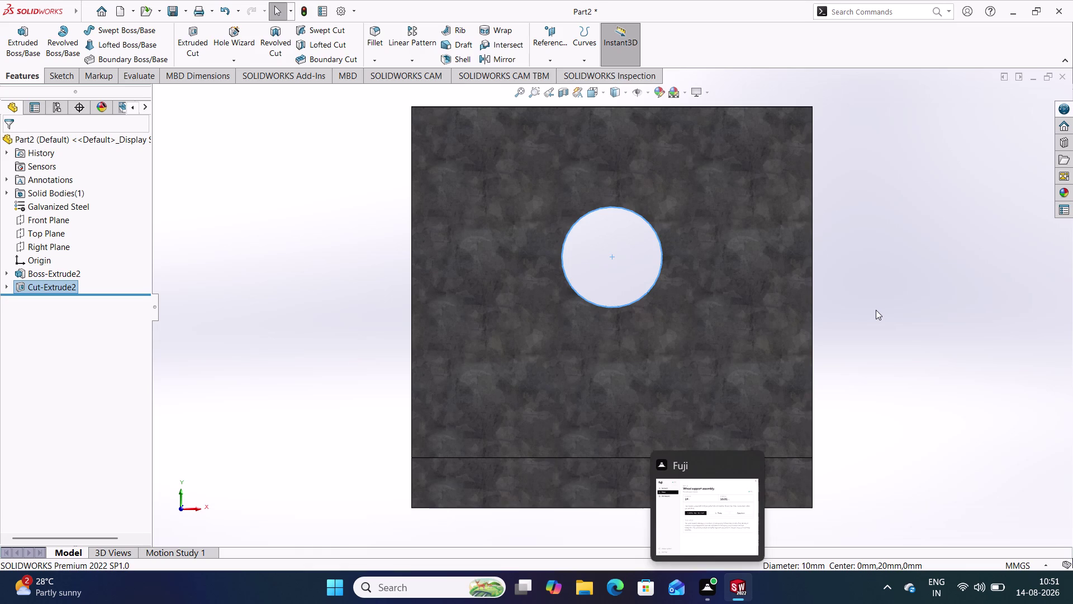
click(876, 310)
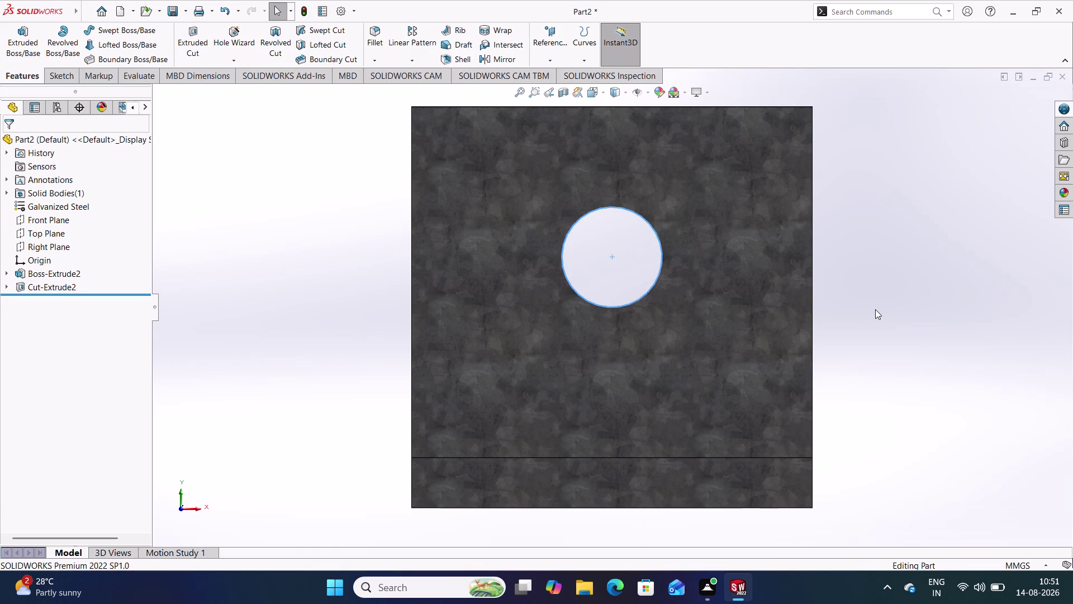
Open a new sketch on the base's top face and view it Normal To.
key(ctrl+7)
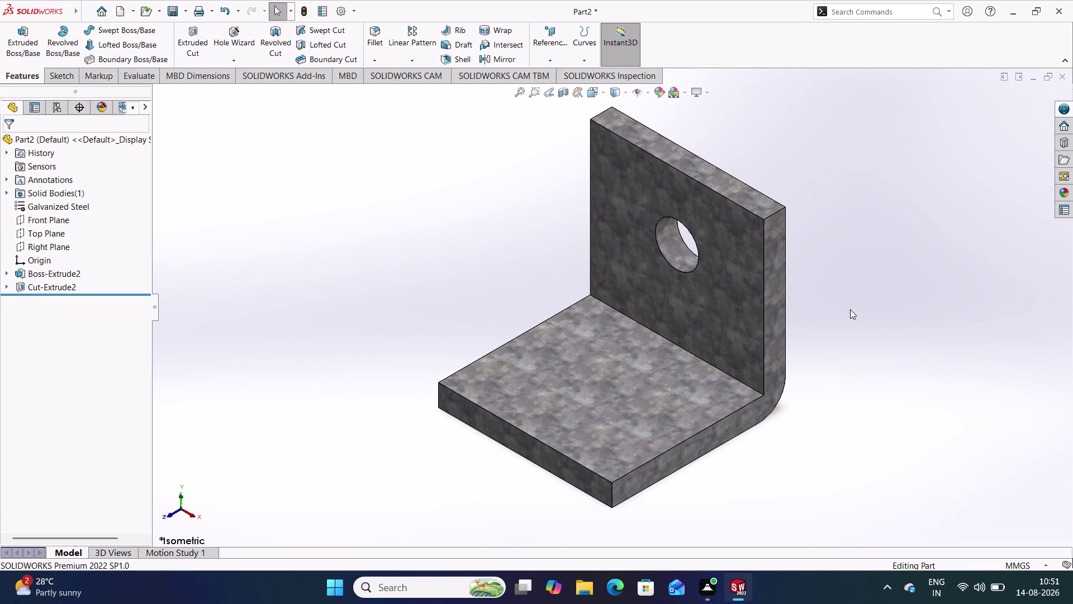
click(855, 330)
click(639, 409)
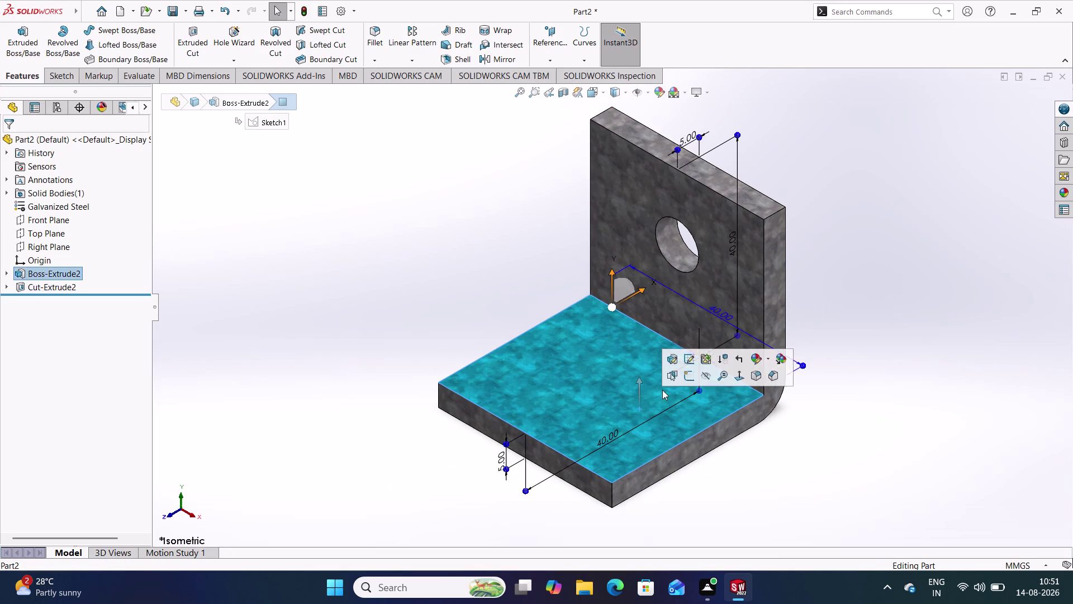
click(685, 378)
click(908, 362)
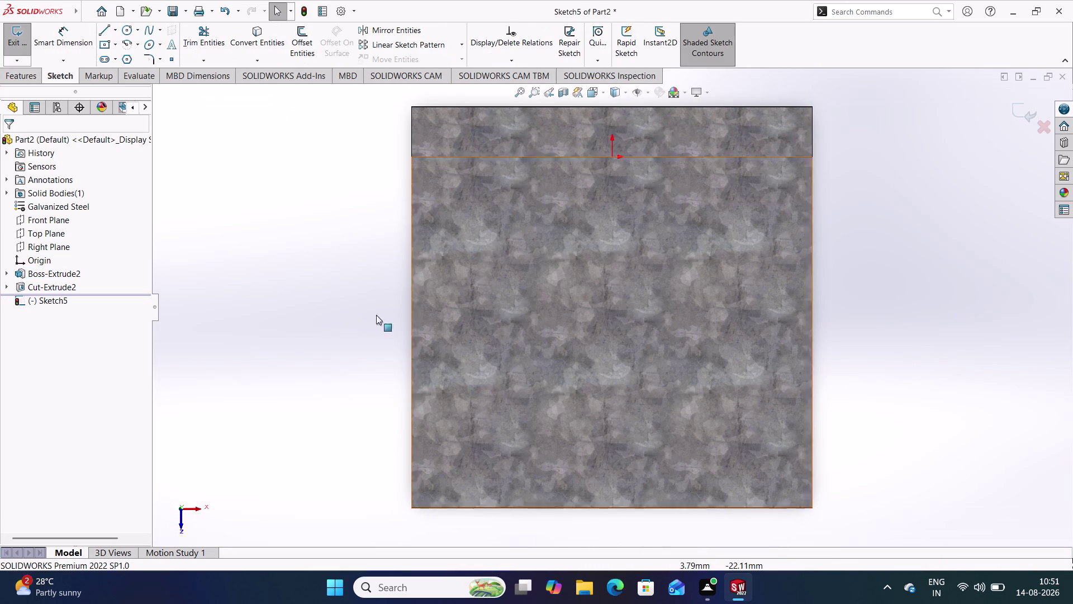
click(127, 32)
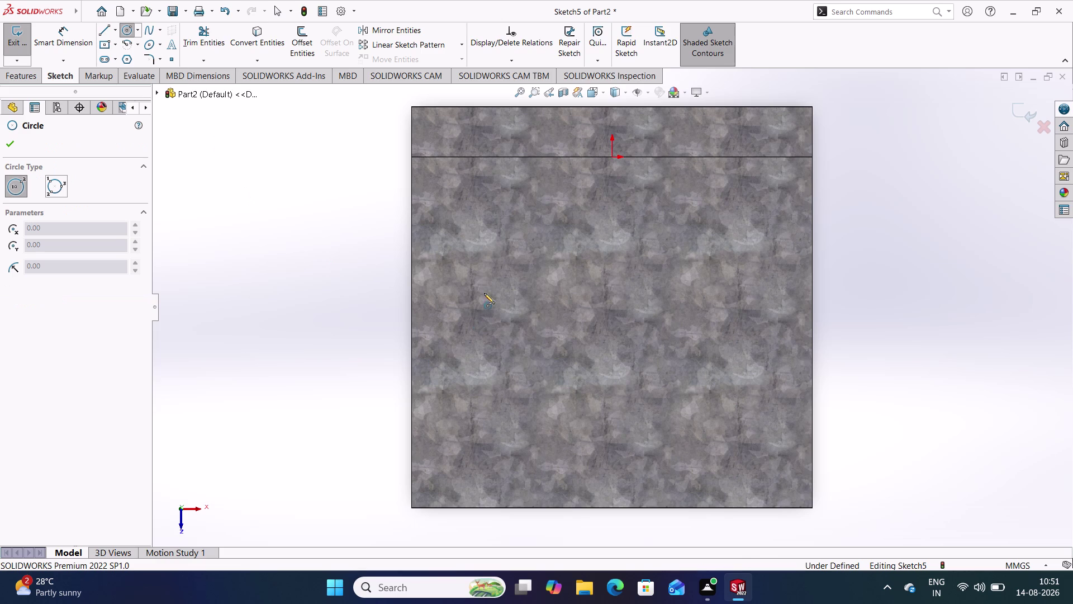
Draw two circles on the base sketch, one left and one right of centre.
click(475, 318)
click(492, 363)
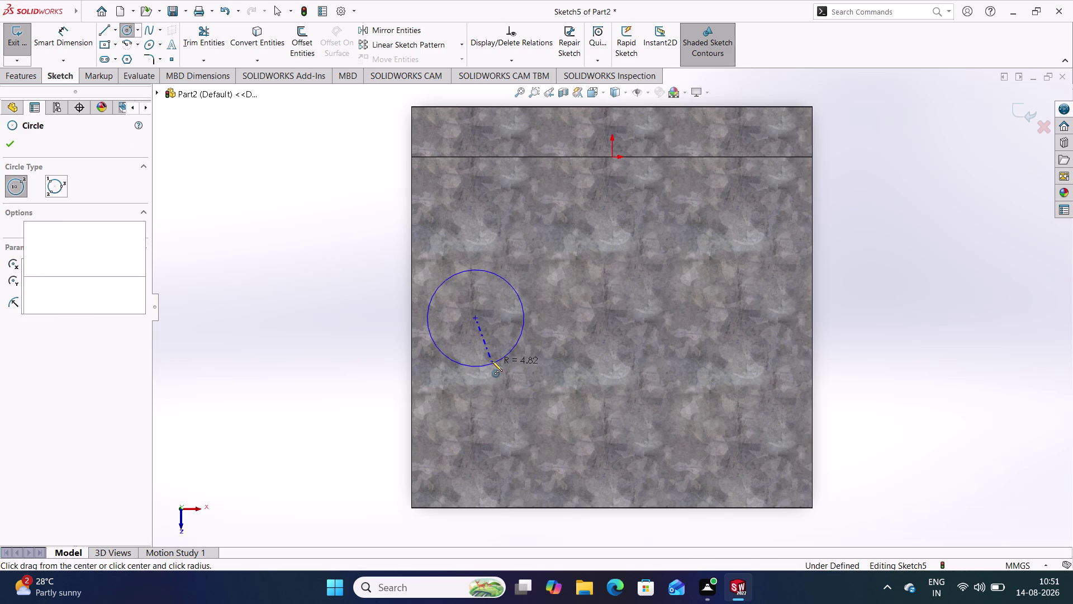
click(713, 316)
click(726, 358)
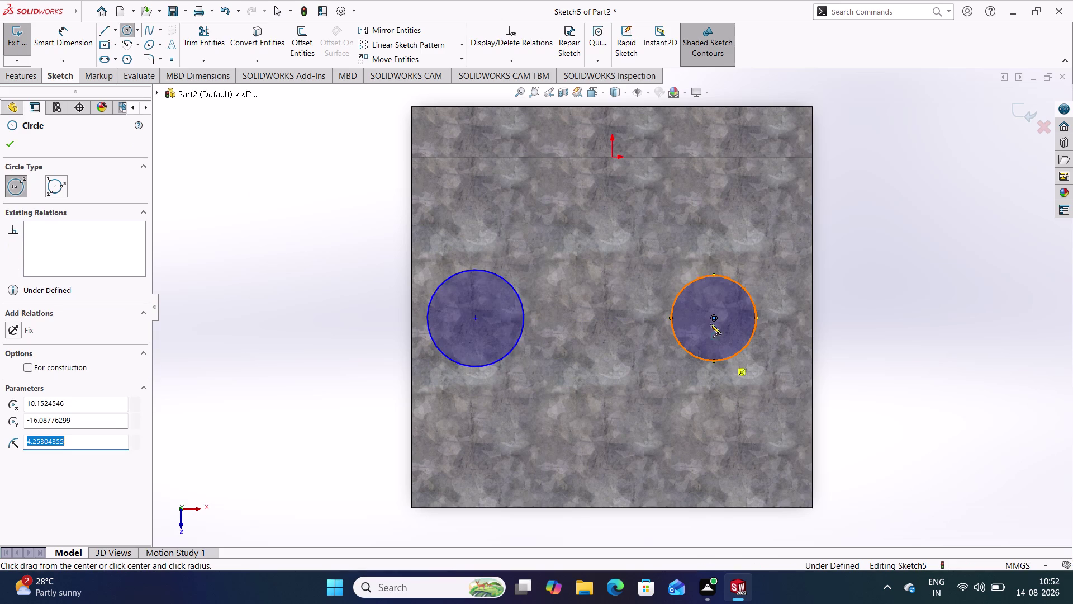
click(131, 32)
click(53, 39)
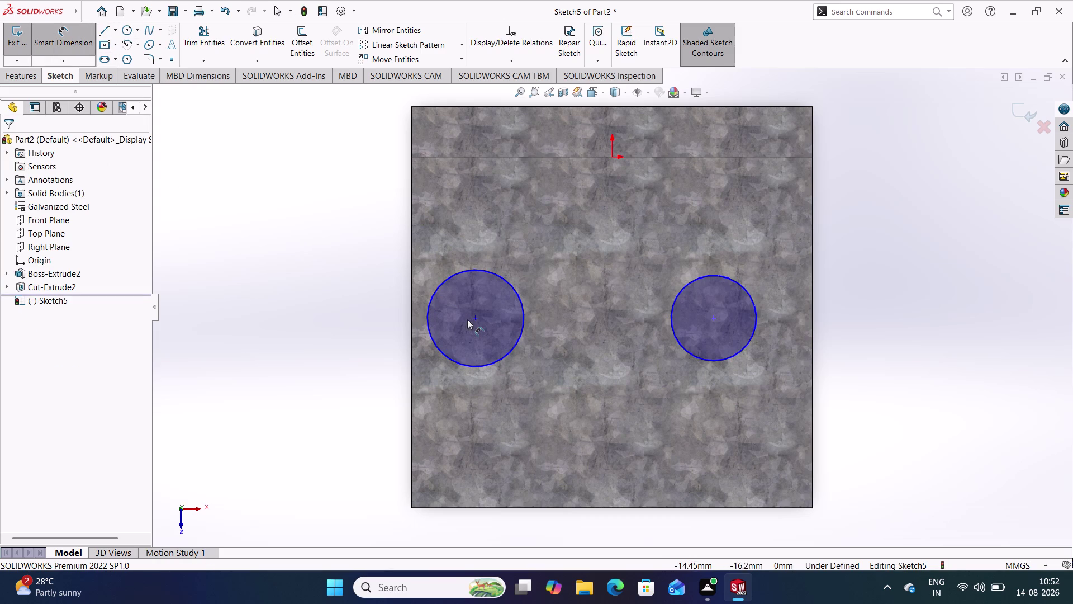
Locate the left circle's centre 10 mm from the left edge and 15 mm from the bottom edge.
click(476, 318)
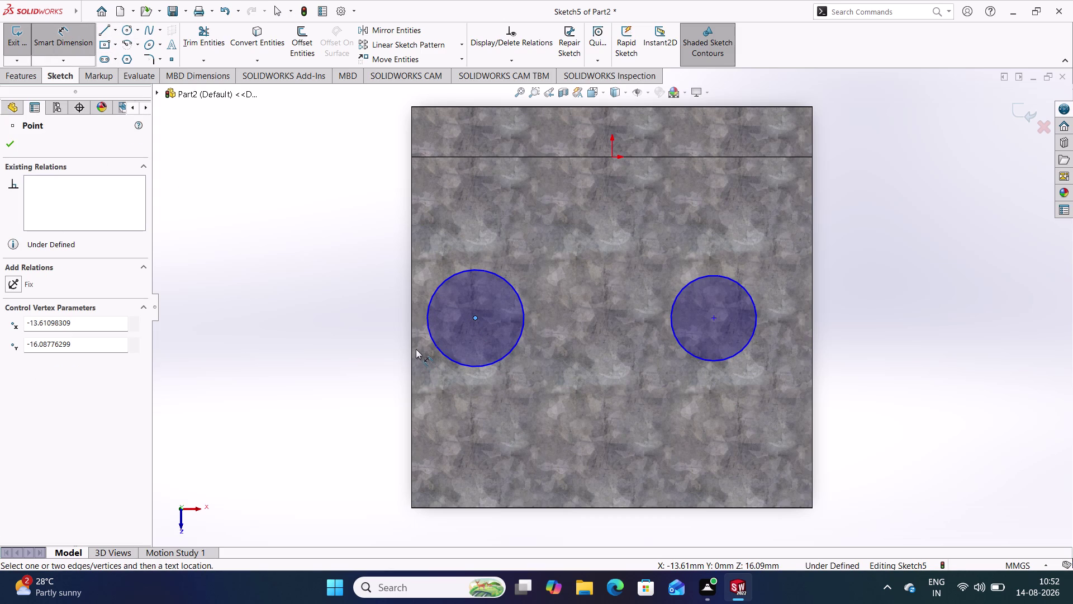
click(410, 343)
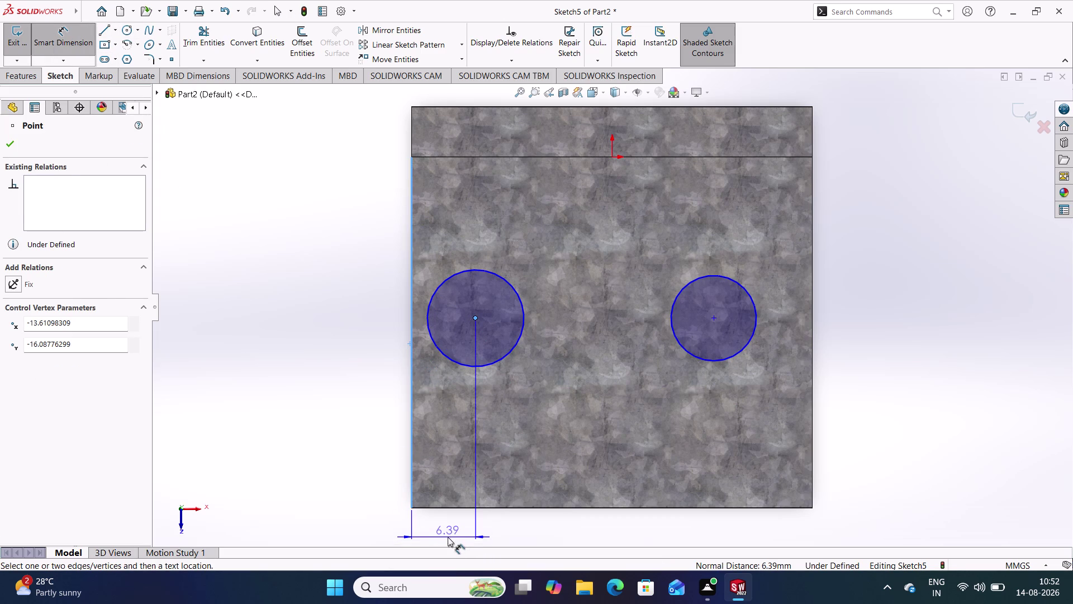
click(447, 536)
text(1)
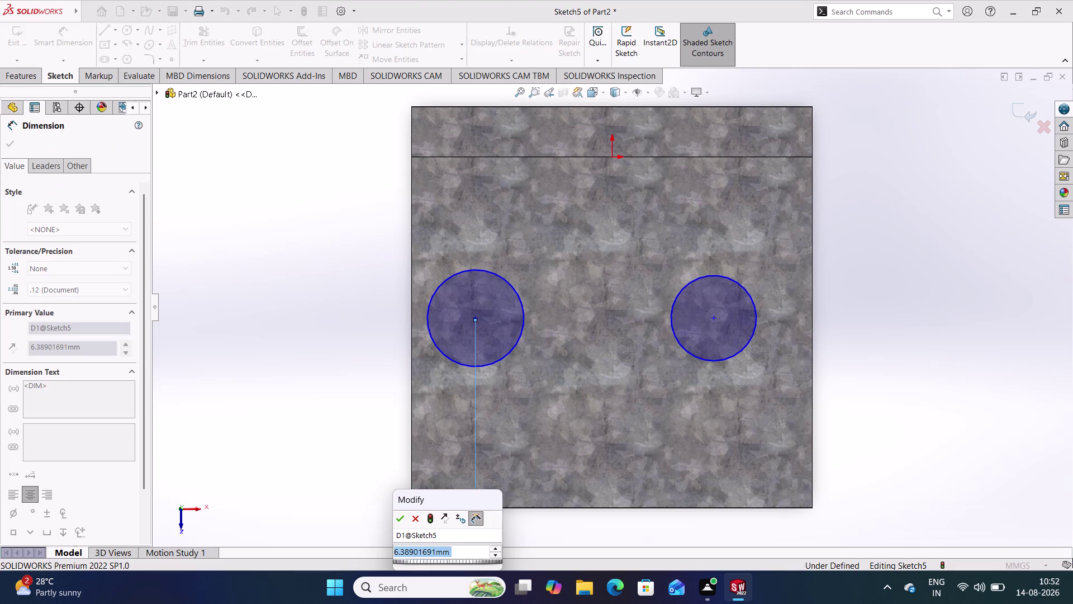
text(0)
key(Return)
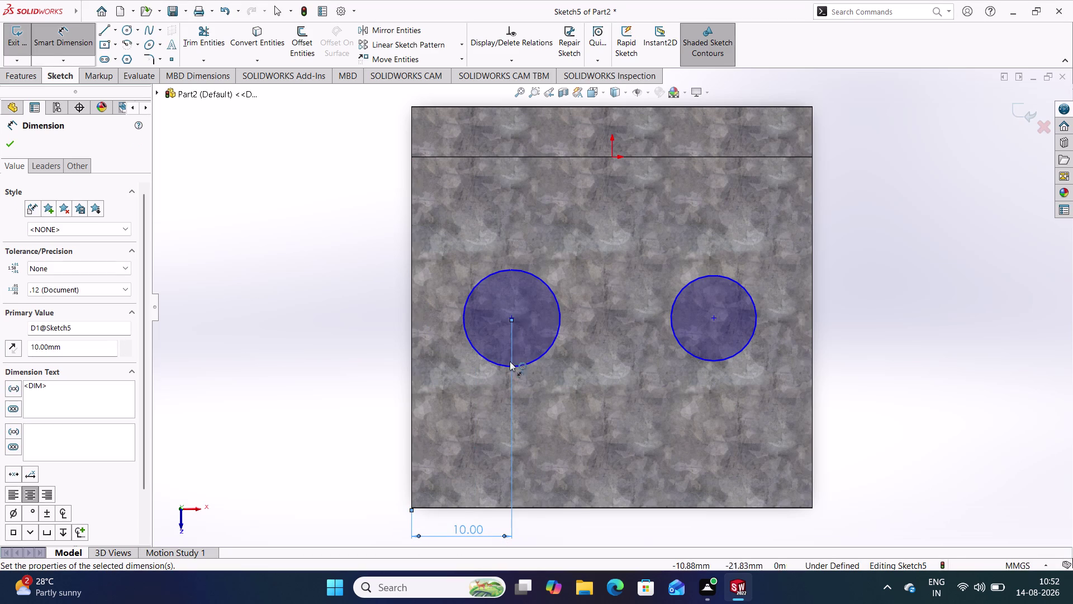
click(509, 320)
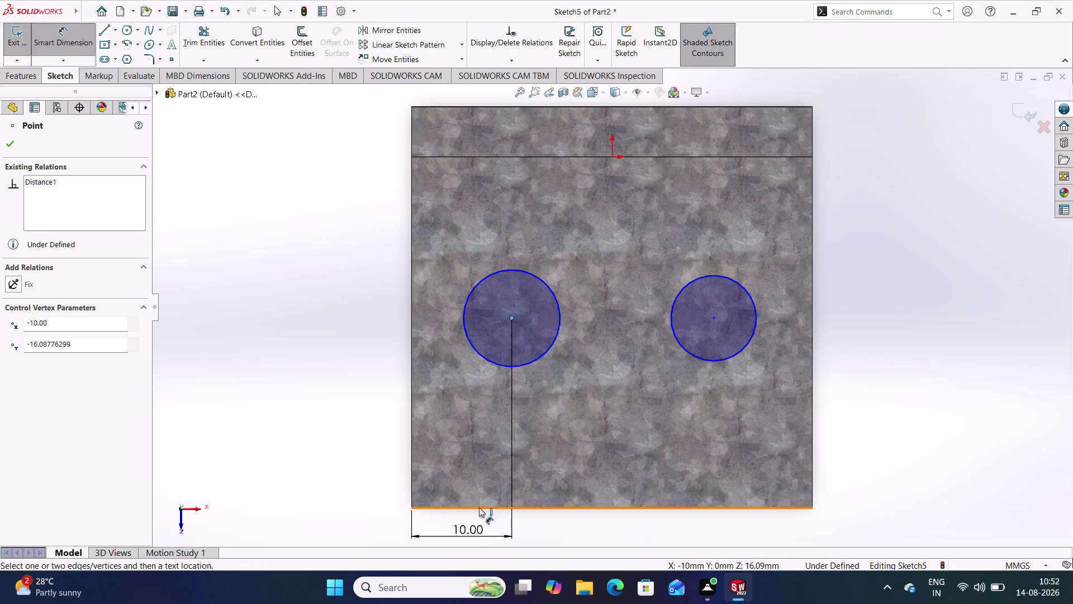
click(478, 506)
click(340, 420)
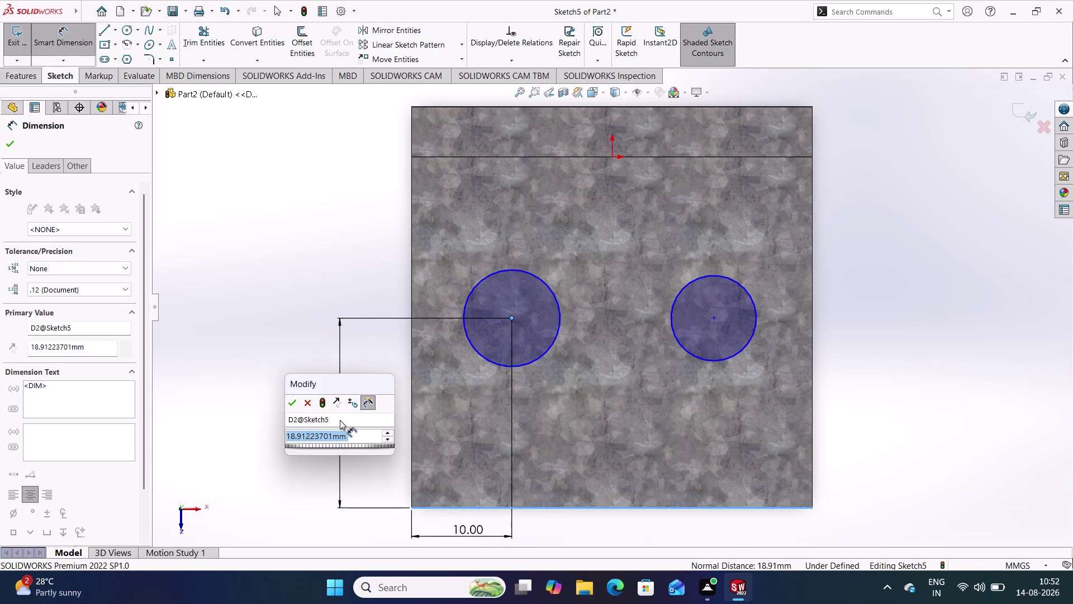
text(15)
key(Return)
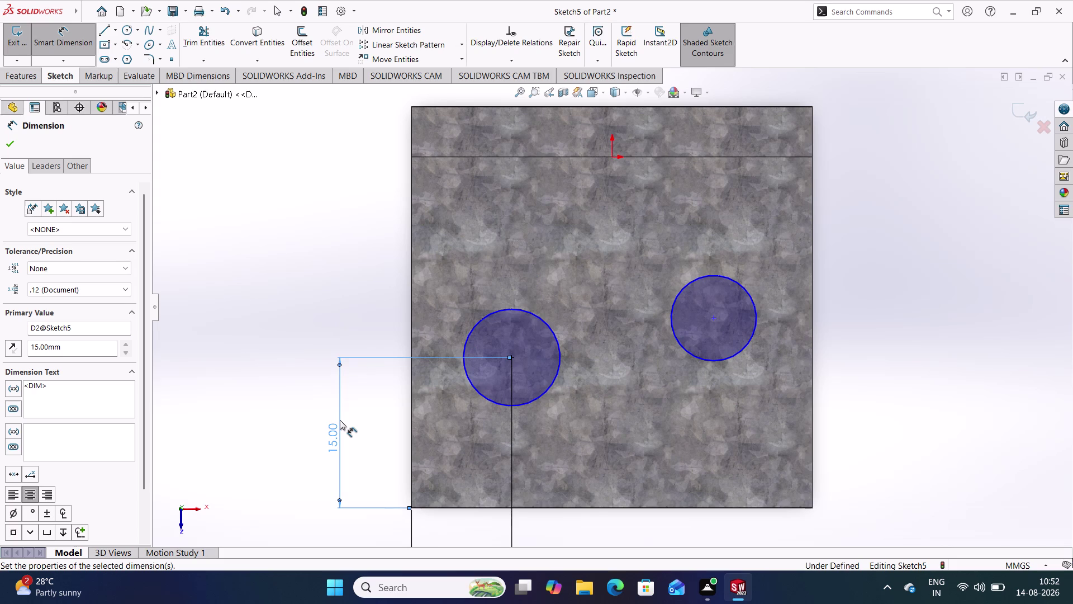
click(378, 456)
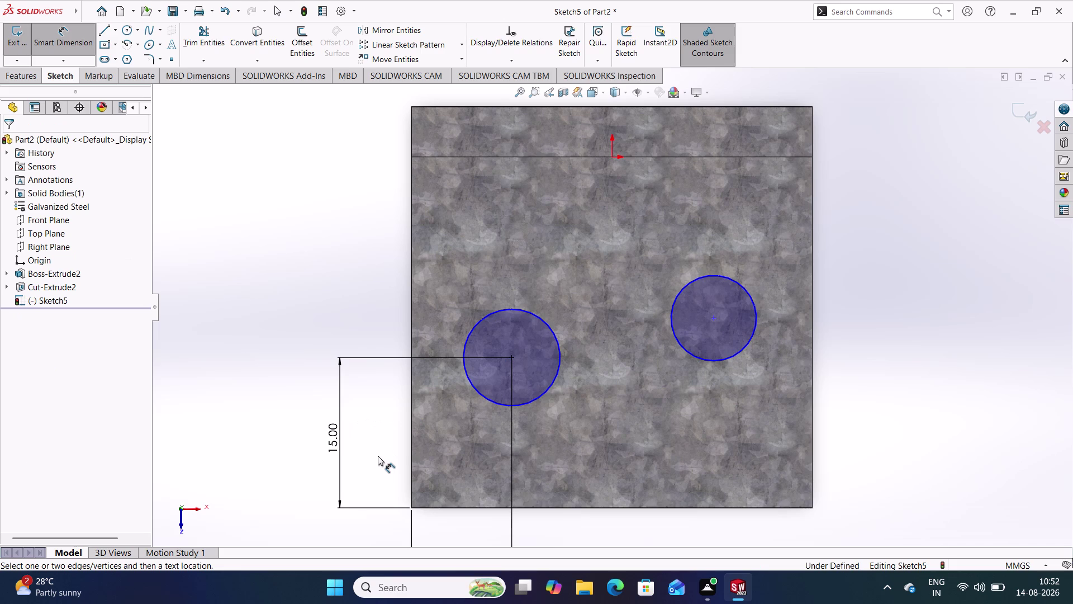
Give the left circle a 5 mm diameter dimension.
click(475, 326)
click(384, 304)
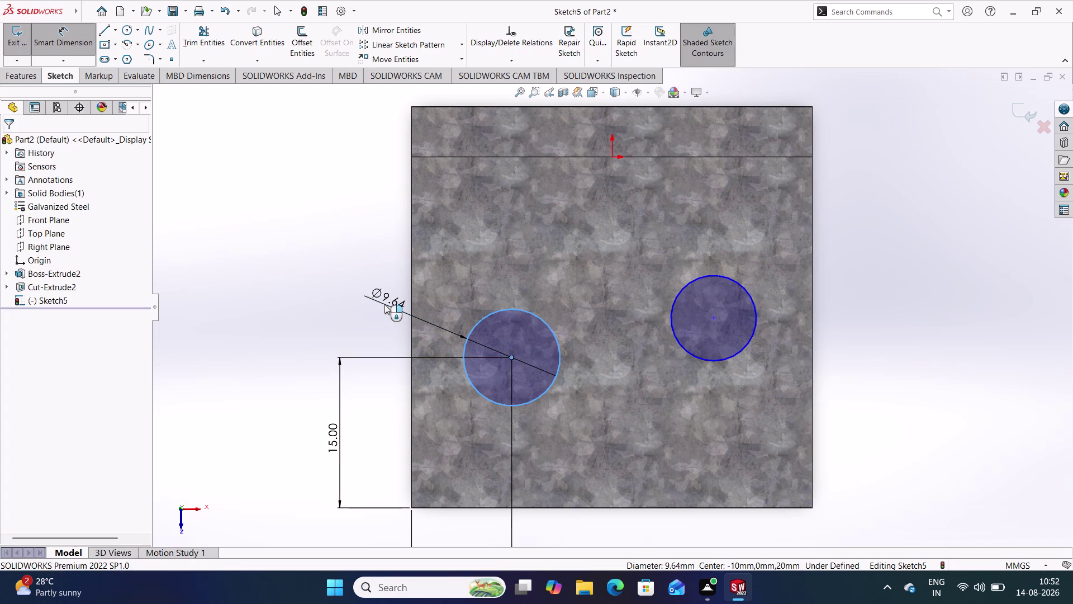
key(5)
key(Return)
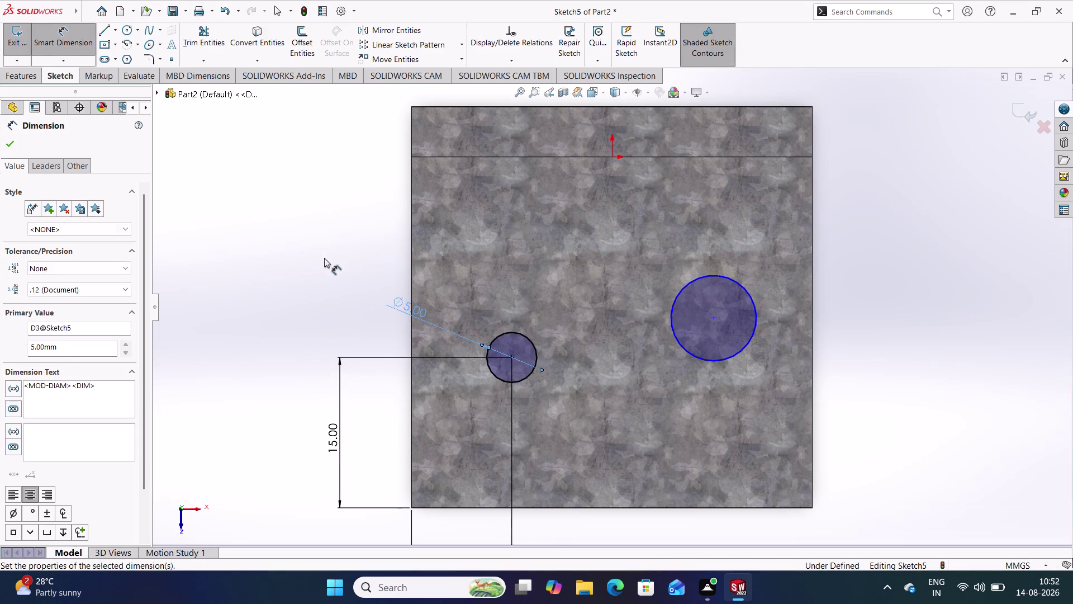
click(318, 250)
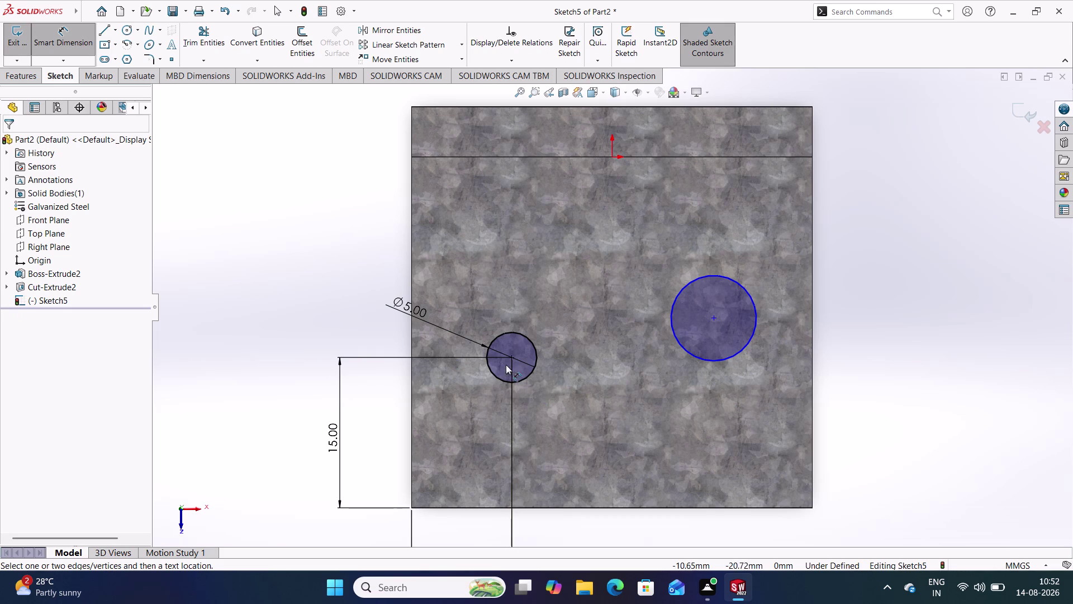
click(60, 38)
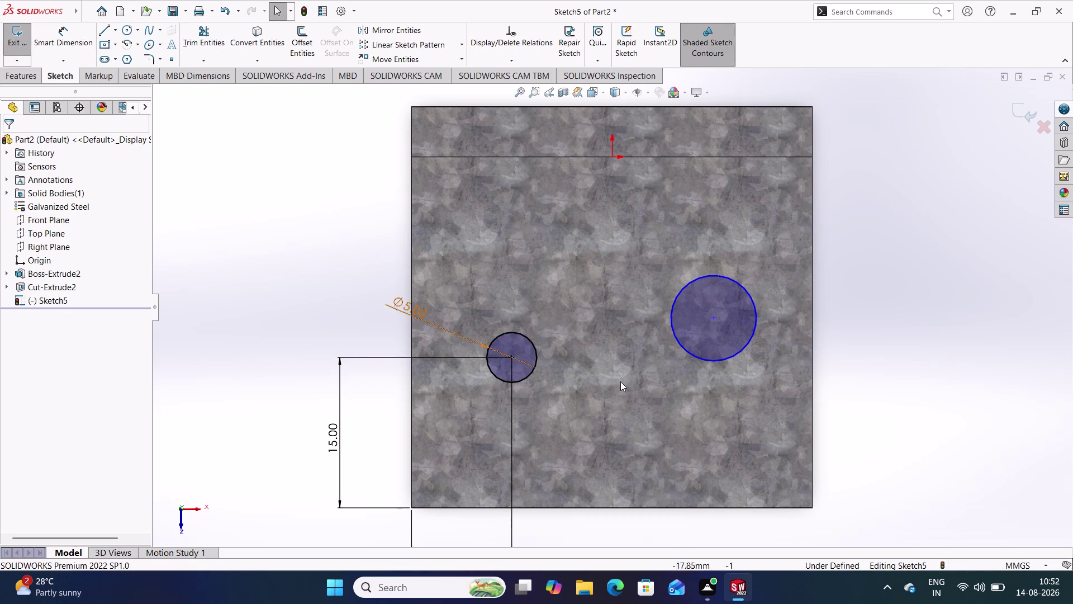
Add a Horizontal relation between the two base circle centres.
click(714, 315)
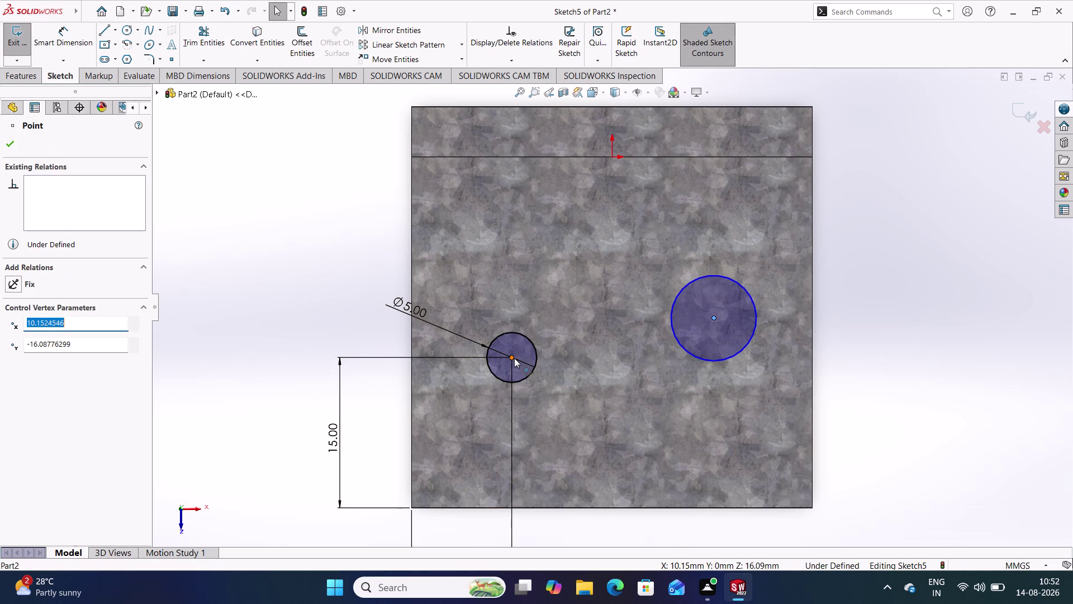
click(514, 357)
click(61, 341)
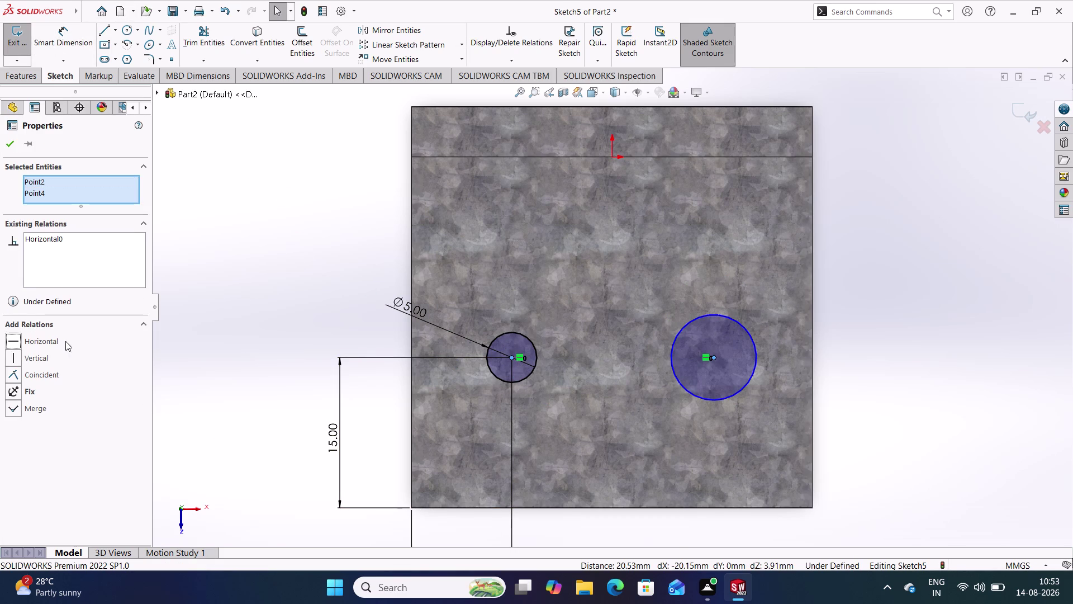
click(342, 269)
Make the two base circles Equal in size.
click(695, 393)
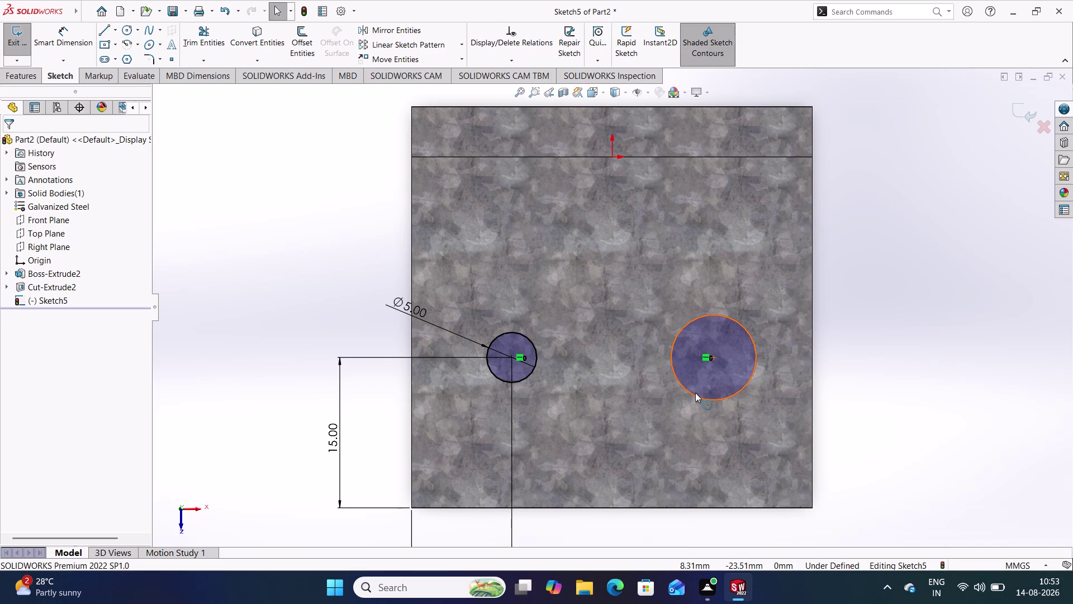
click(527, 377)
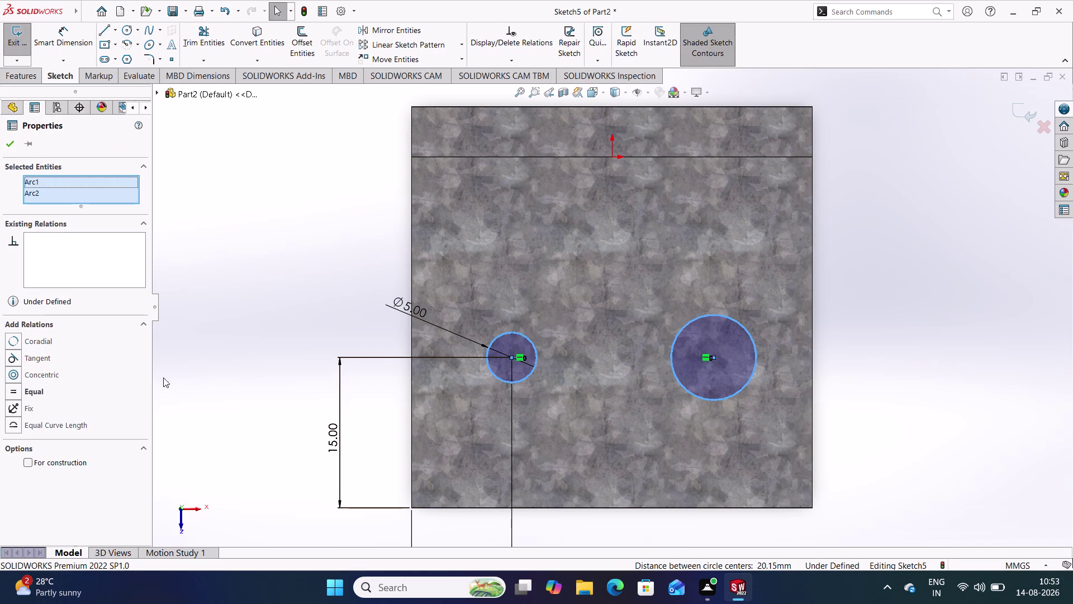
click(37, 394)
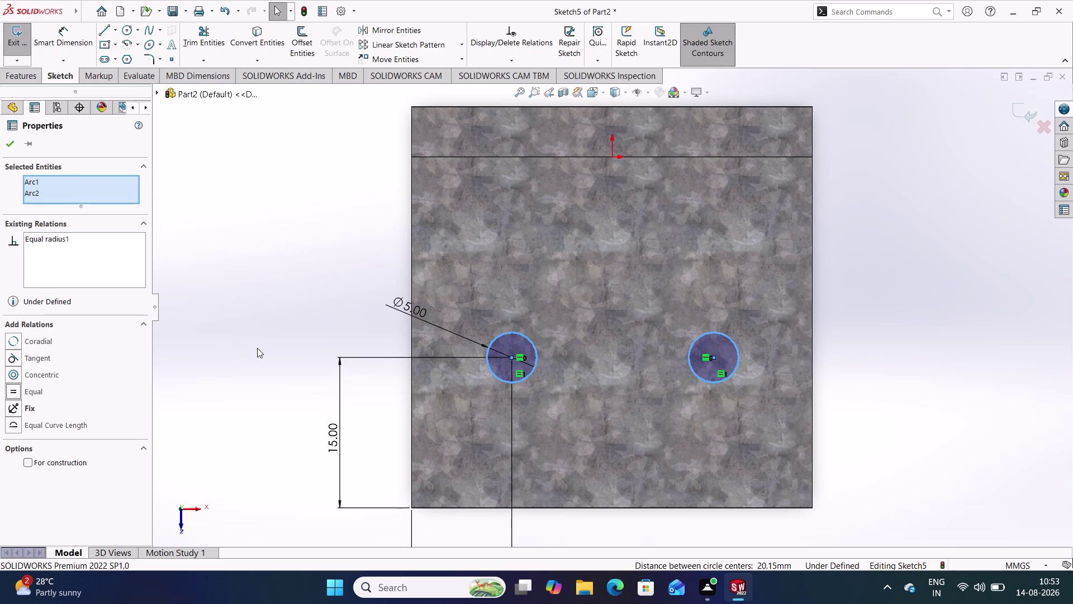
click(257, 347)
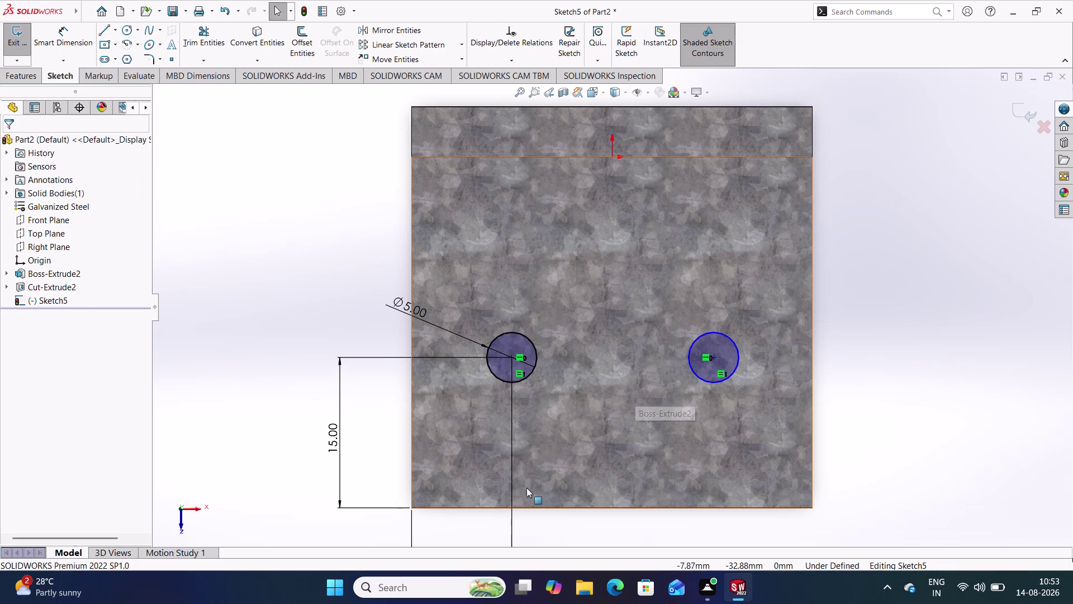
Try levelling both circle centres with the origin, then undo that conflicting relation.
click(513, 357)
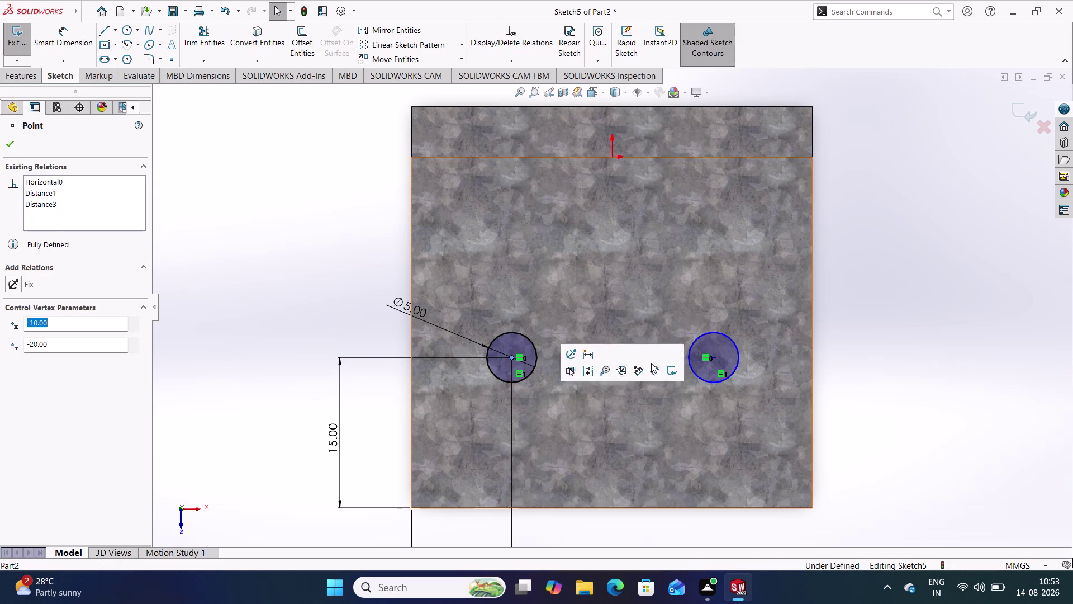
click(713, 358)
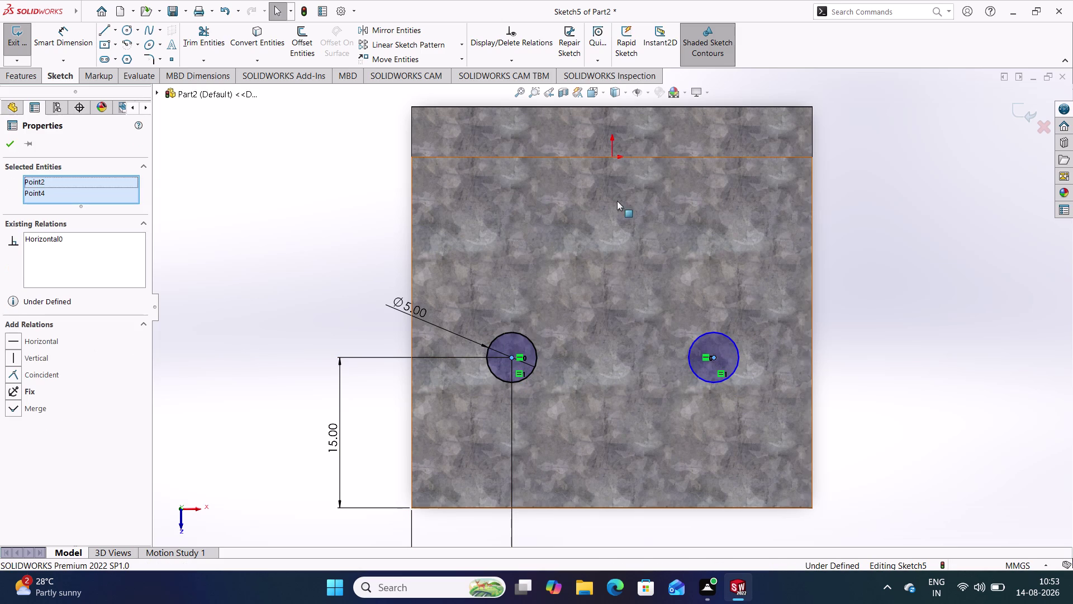
click(613, 154)
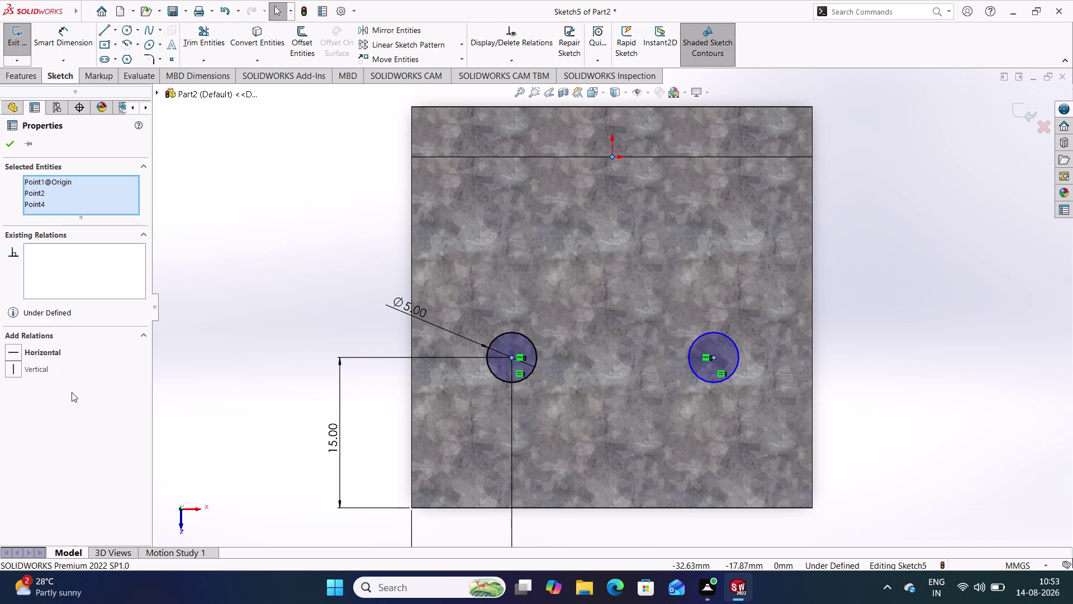
click(47, 351)
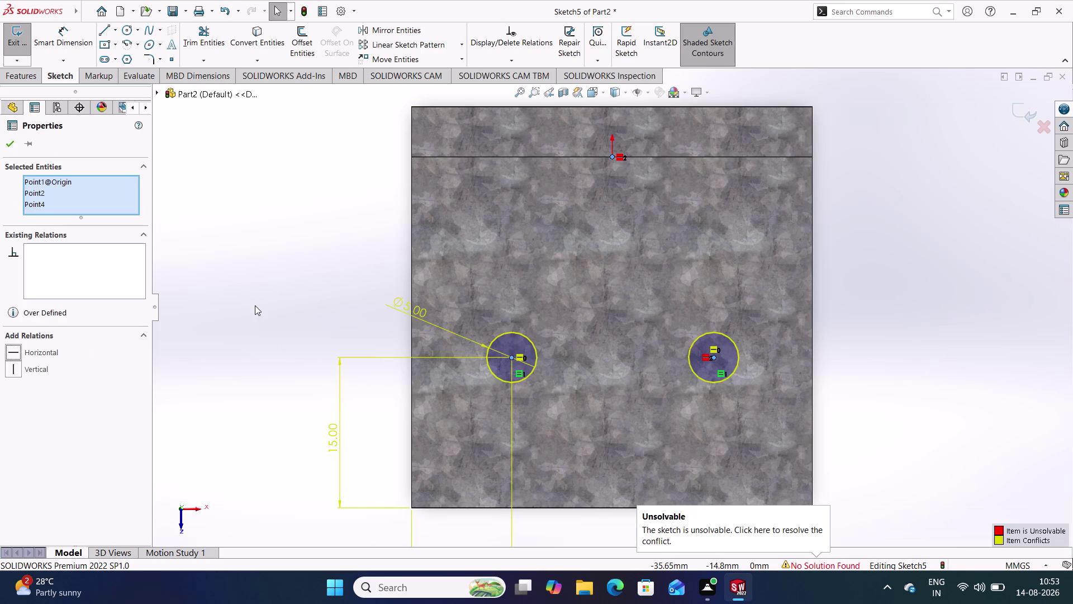
key(ctrl+z)
click(253, 305)
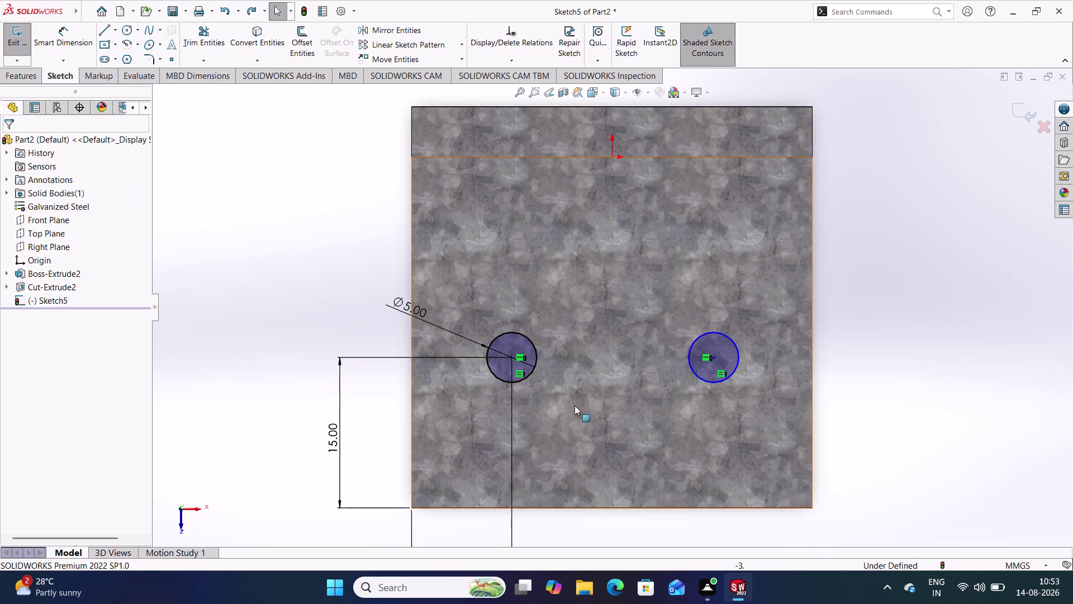
Start a Smart Dimension between the two circle centres.
click(54, 36)
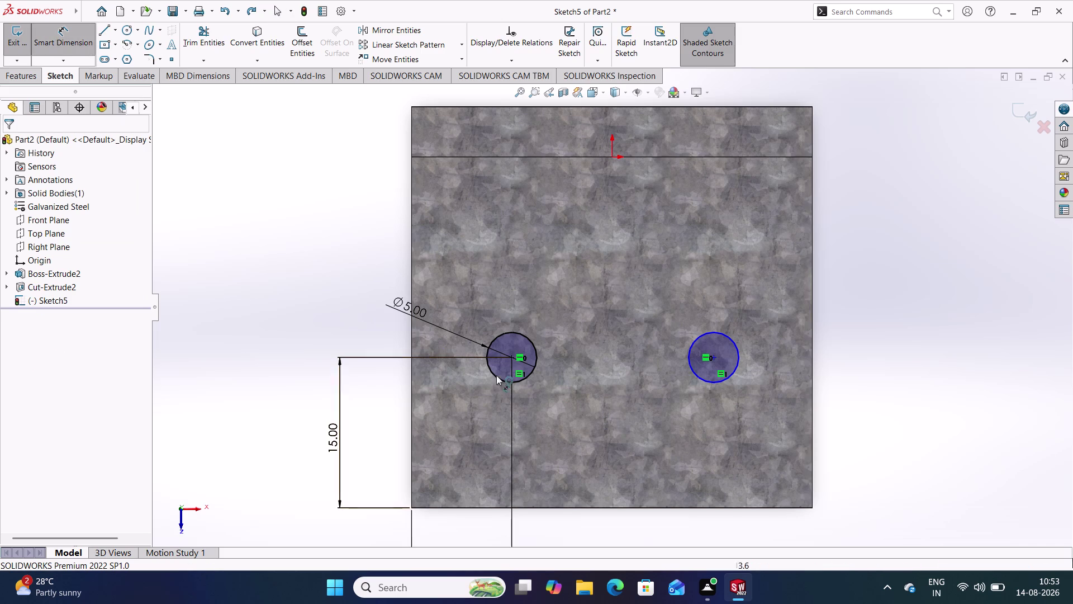
click(511, 352)
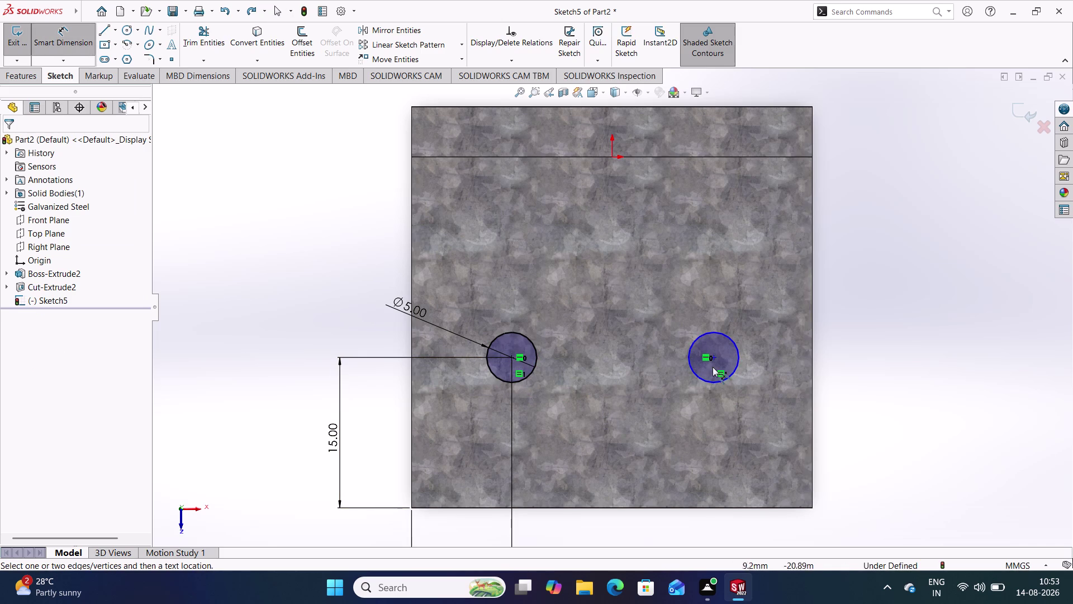
click(713, 356)
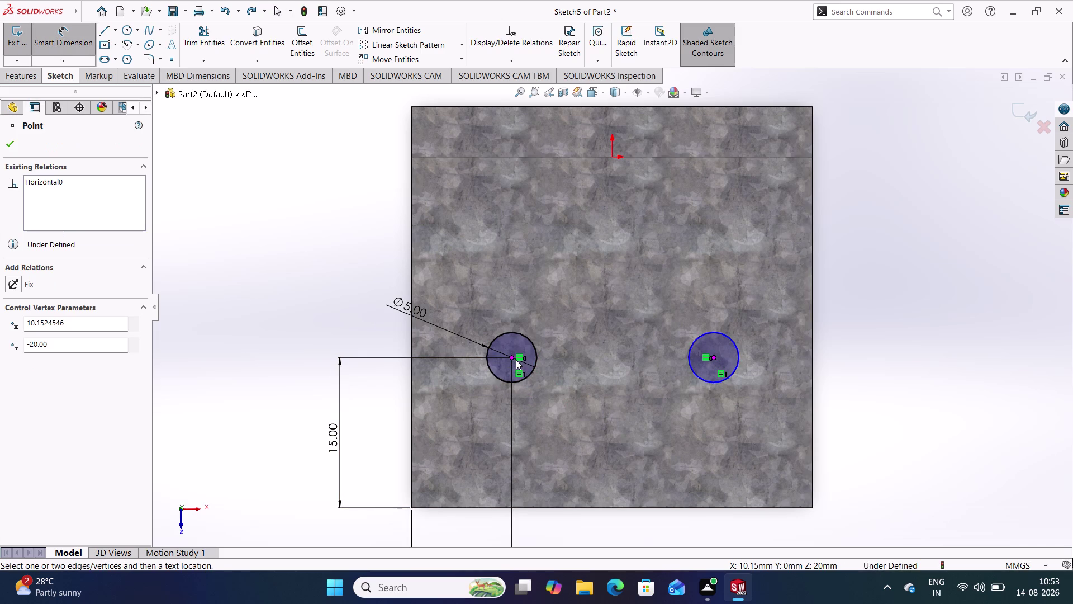
click(513, 357)
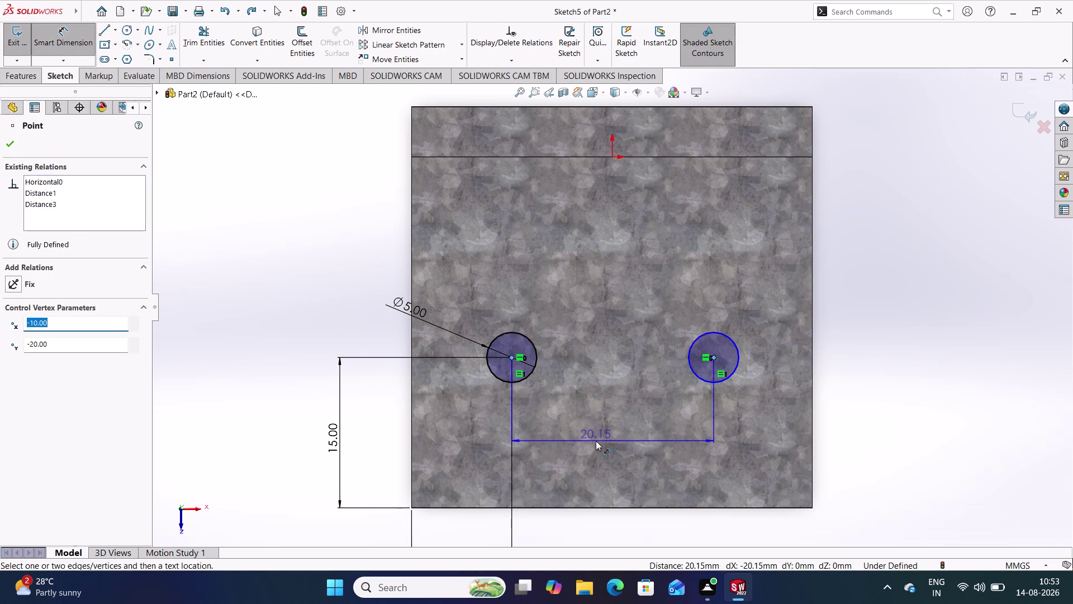
Place the centre-to-centre dimension and set it to 20 mm.
click(608, 533)
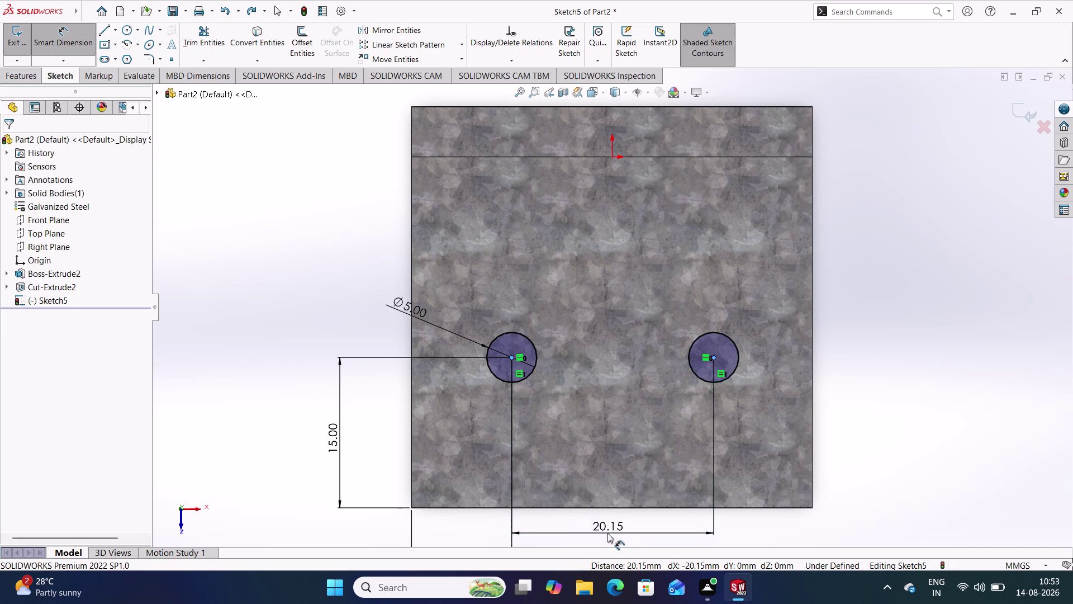
text(20)
key(Return)
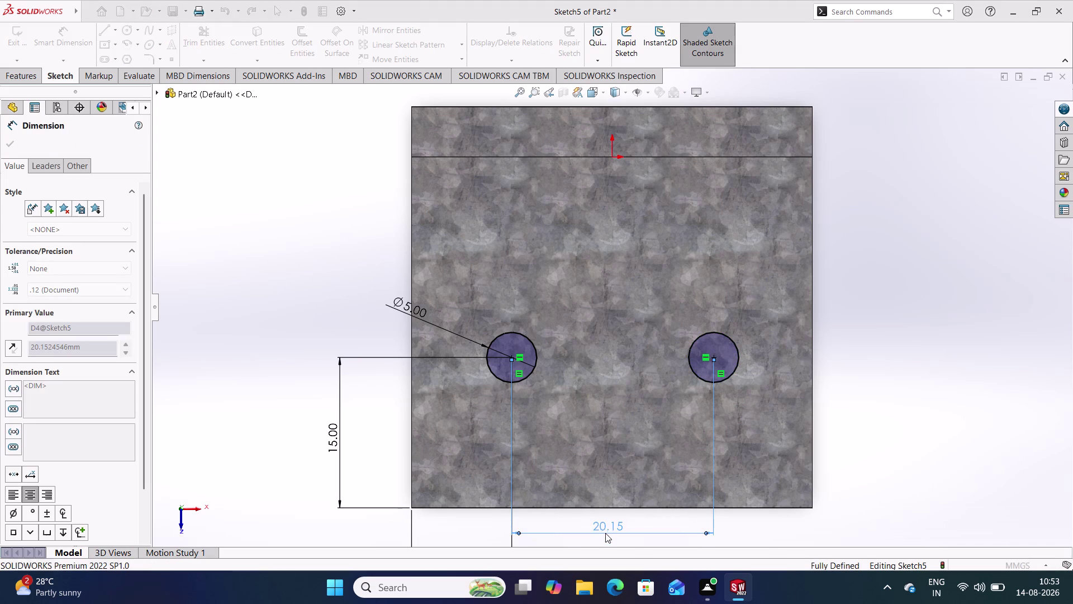
click(64, 43)
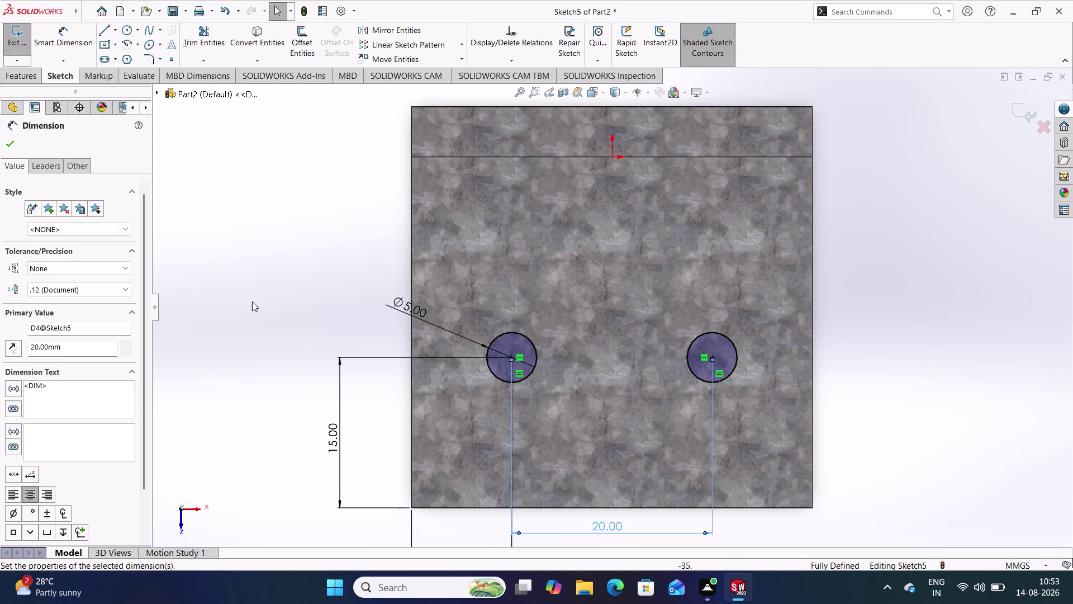
Move the 20 mm dimension beside the 10 mm one and exit the sketch.
scroll(down, 3)
scroll(up, 3)
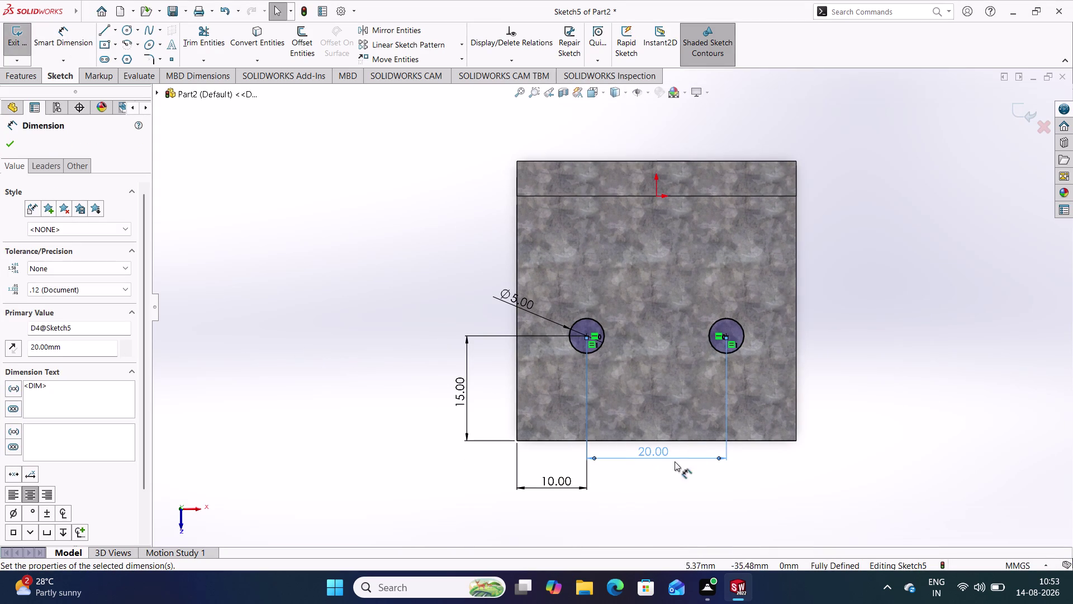
drag(643, 451, 645, 485)
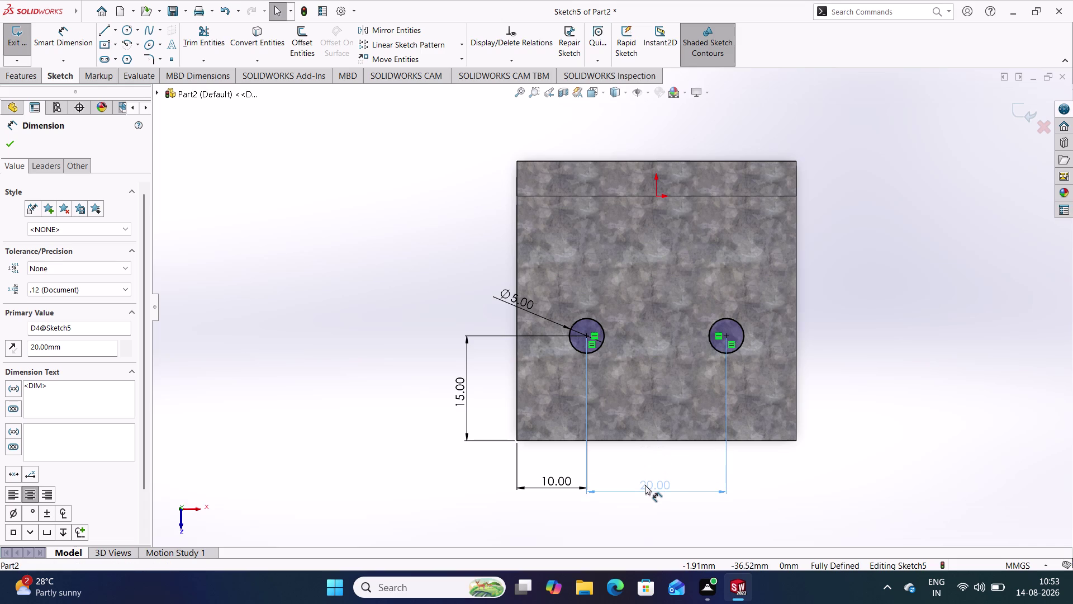
drag(645, 484, 645, 483)
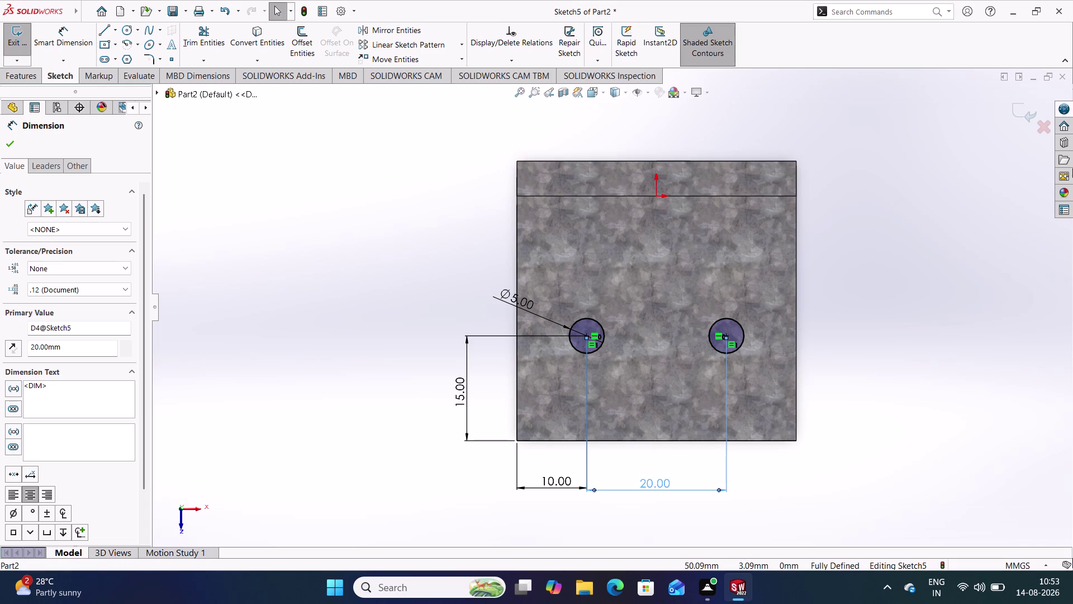
click(971, 189)
click(1026, 114)
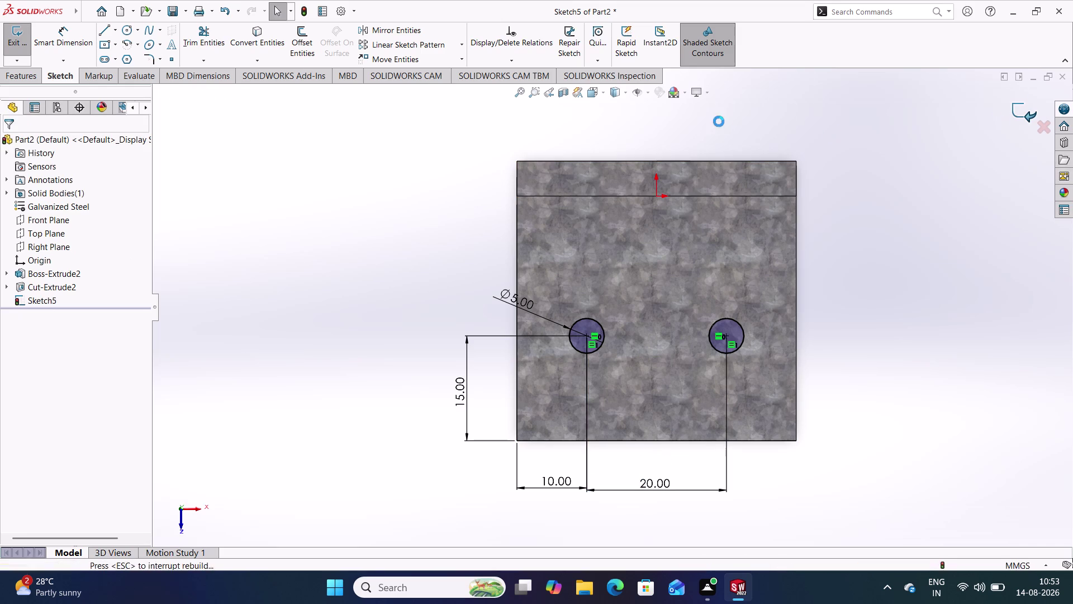
click(192, 47)
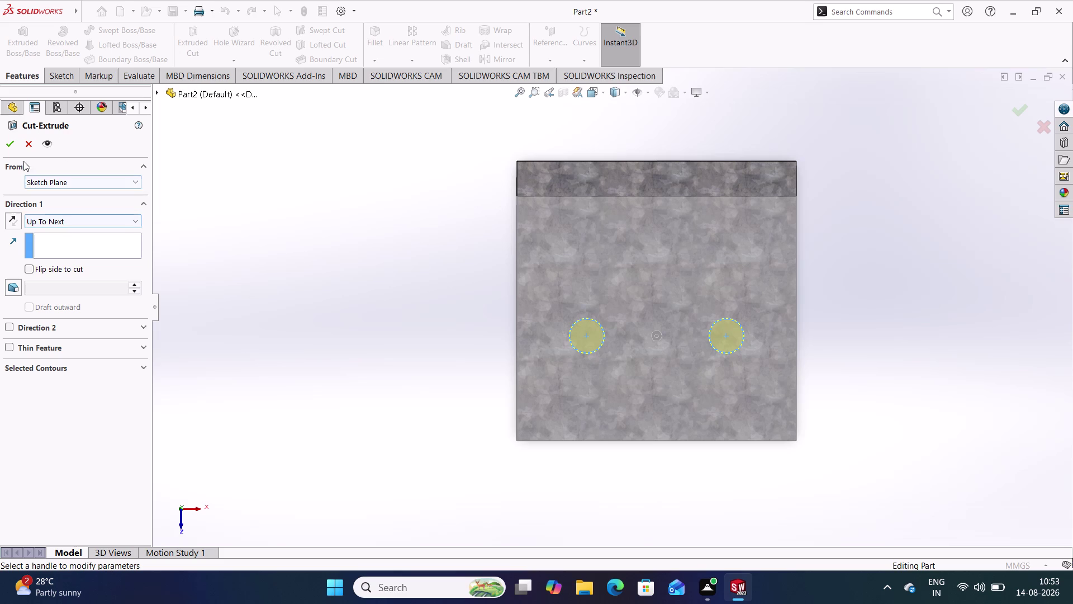
click(12, 147)
click(374, 303)
middle_drag(382, 316, 361, 290)
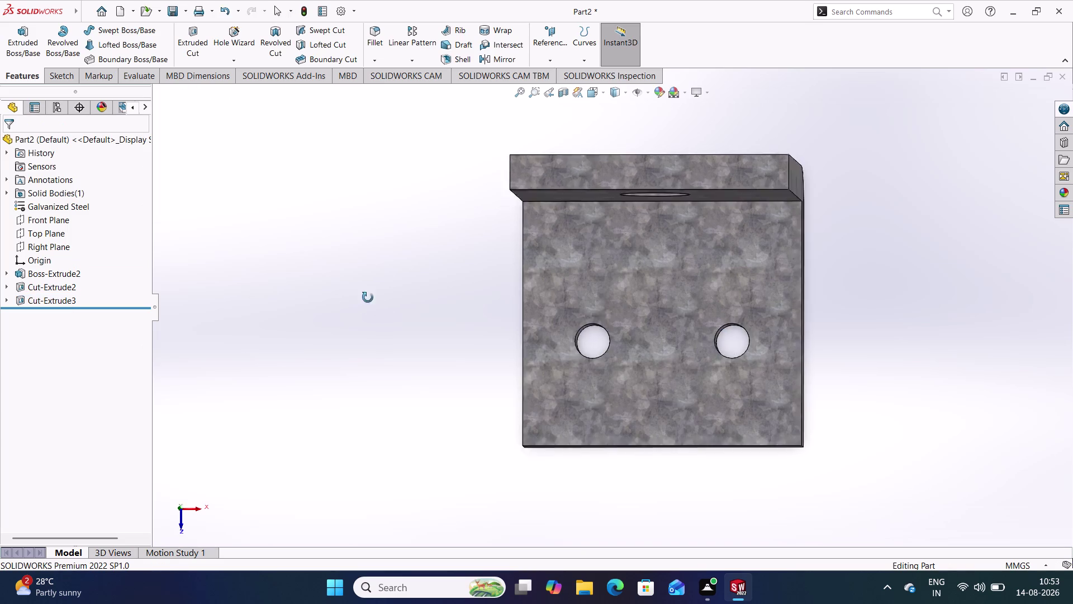
middle_drag(361, 290, 473, 237)
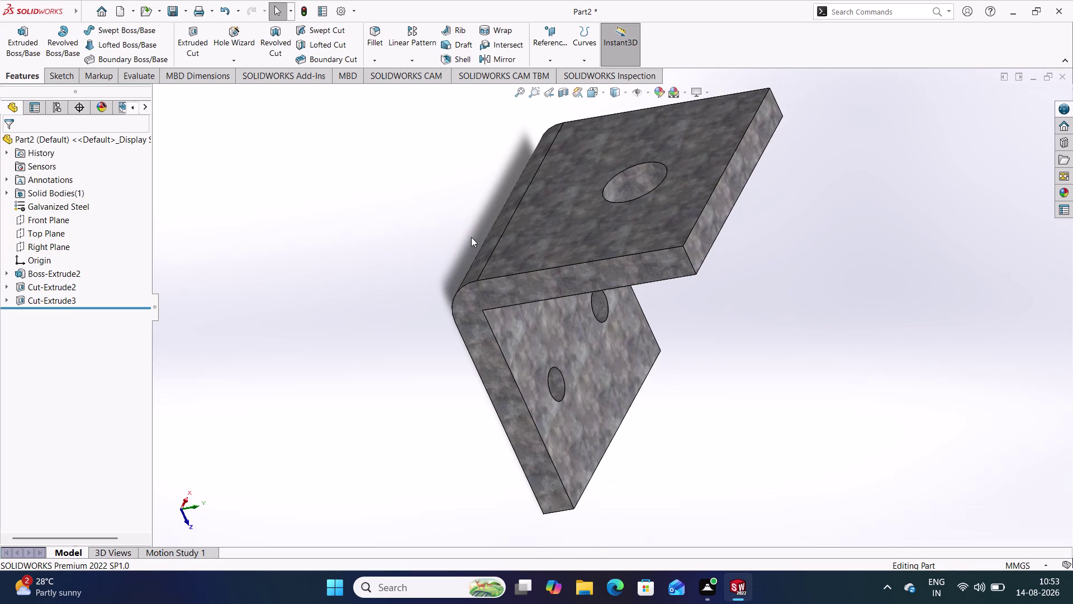
key(ctrl+7)
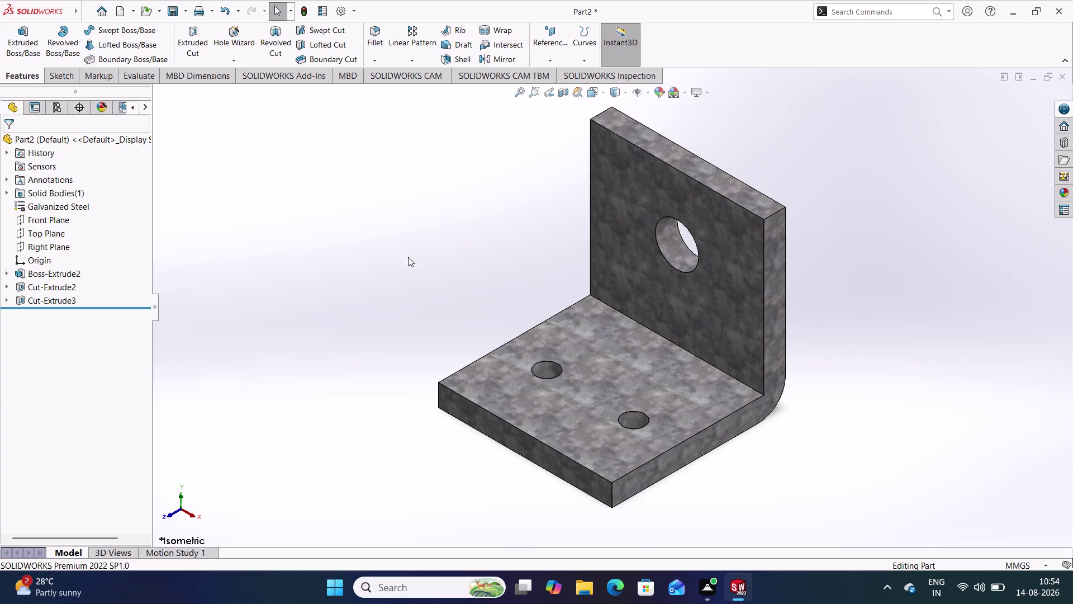
click(654, 330)
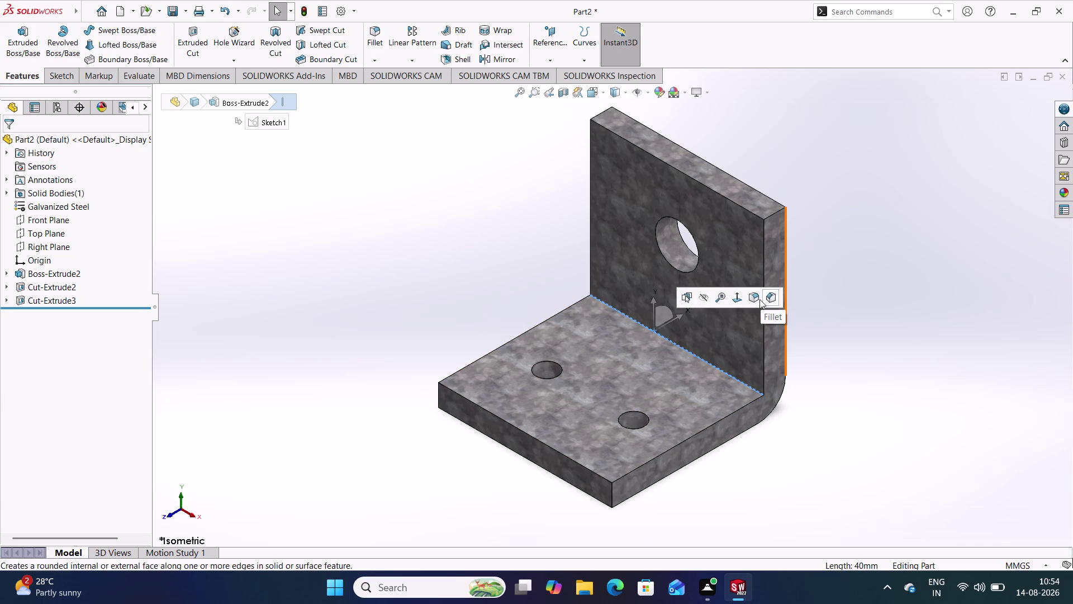
Fillet the inner bend edge with a 3.125 mm radius (6.25/2).
click(755, 296)
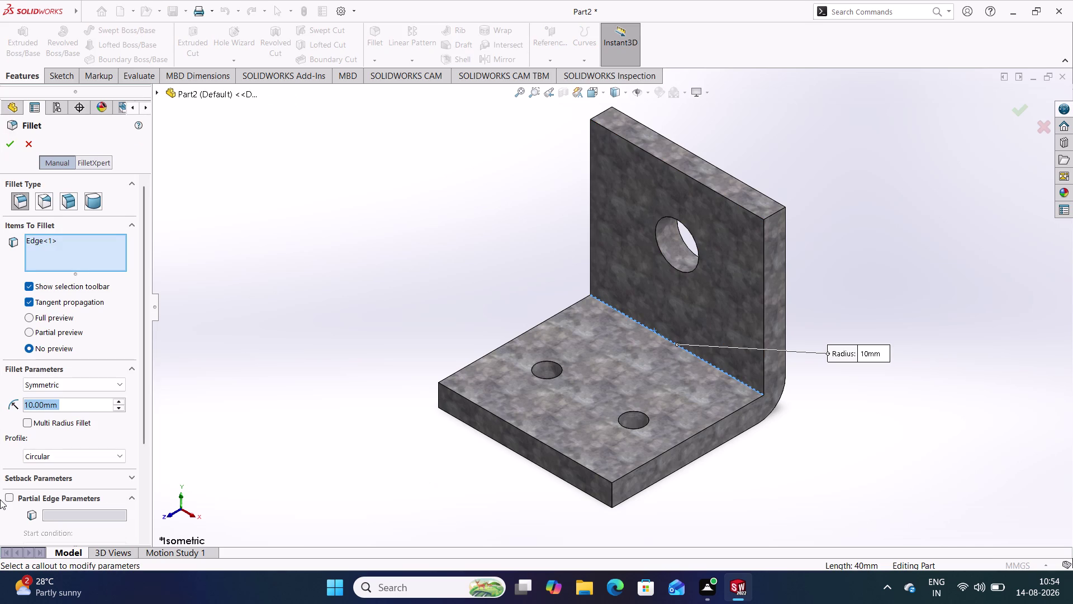
text(6.25)
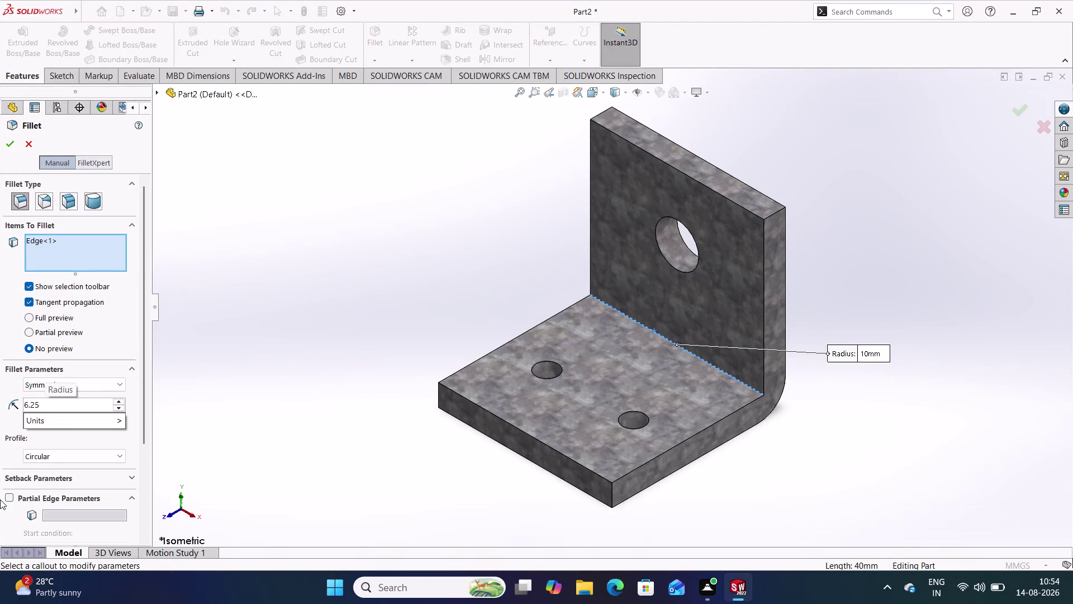
text(\2)
key(Return)
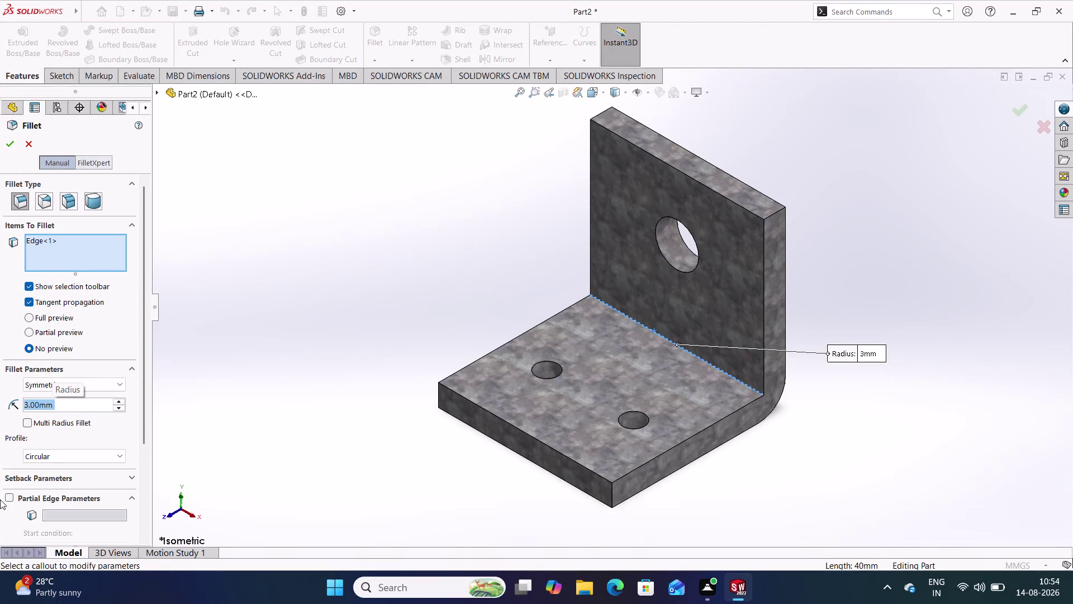
click(58, 403)
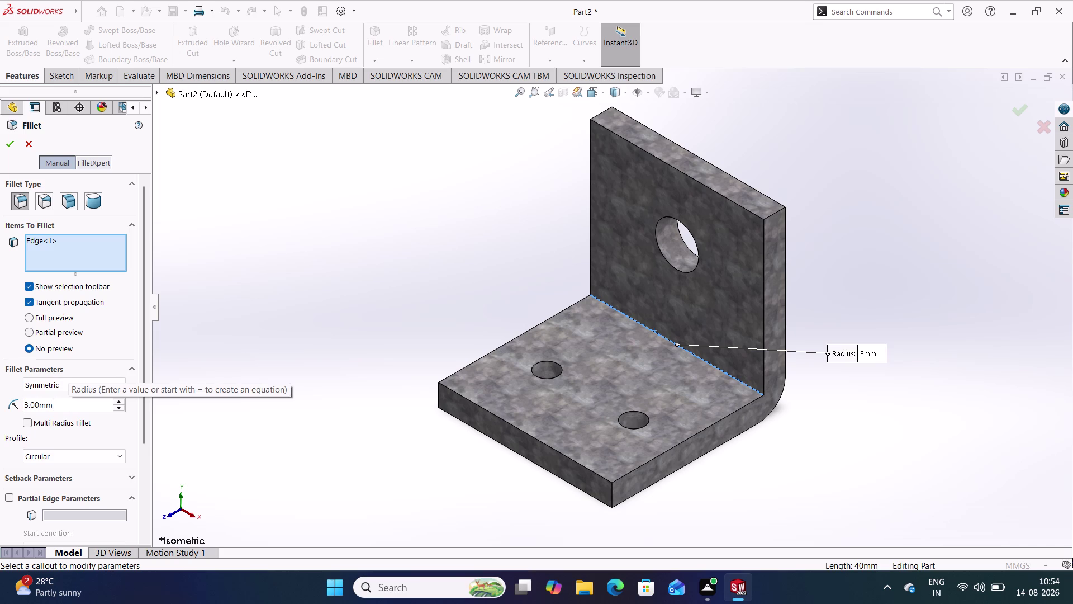
click(39, 404)
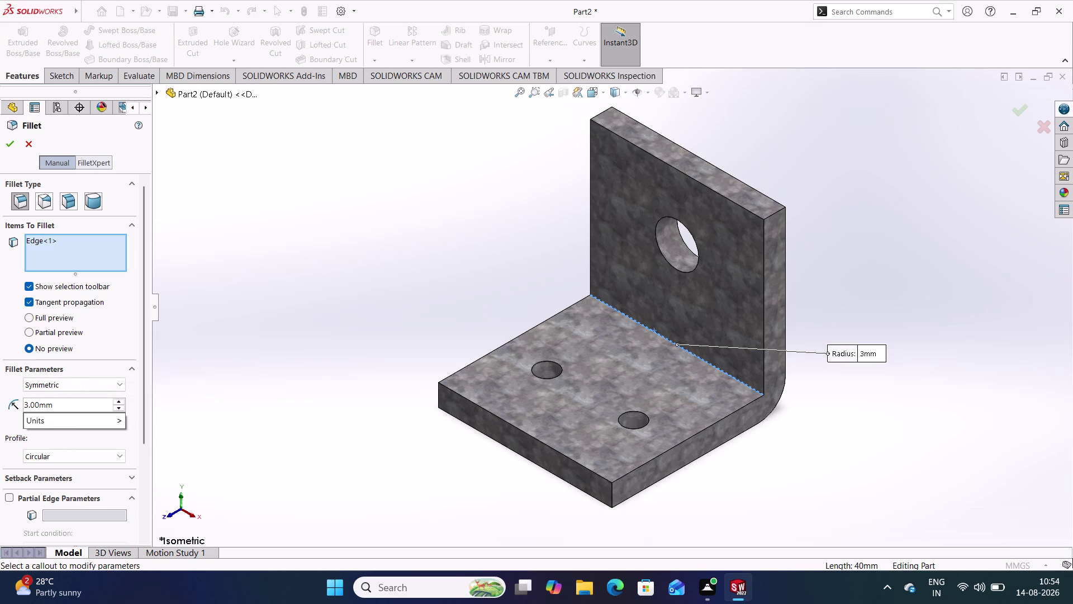
key(BackSpace)
key(BackSpace)
text(125)
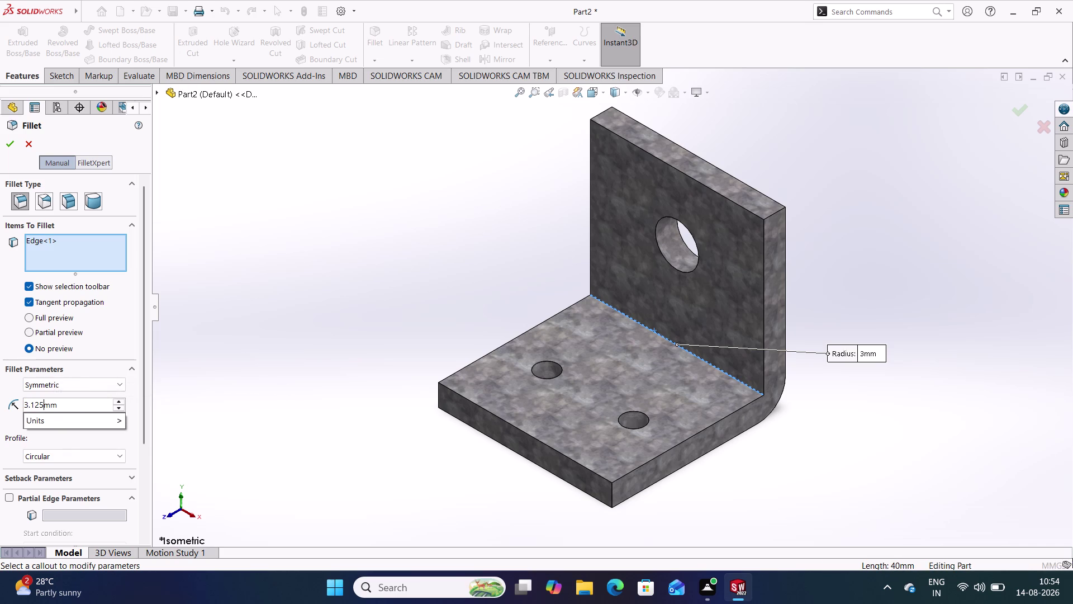
click(249, 307)
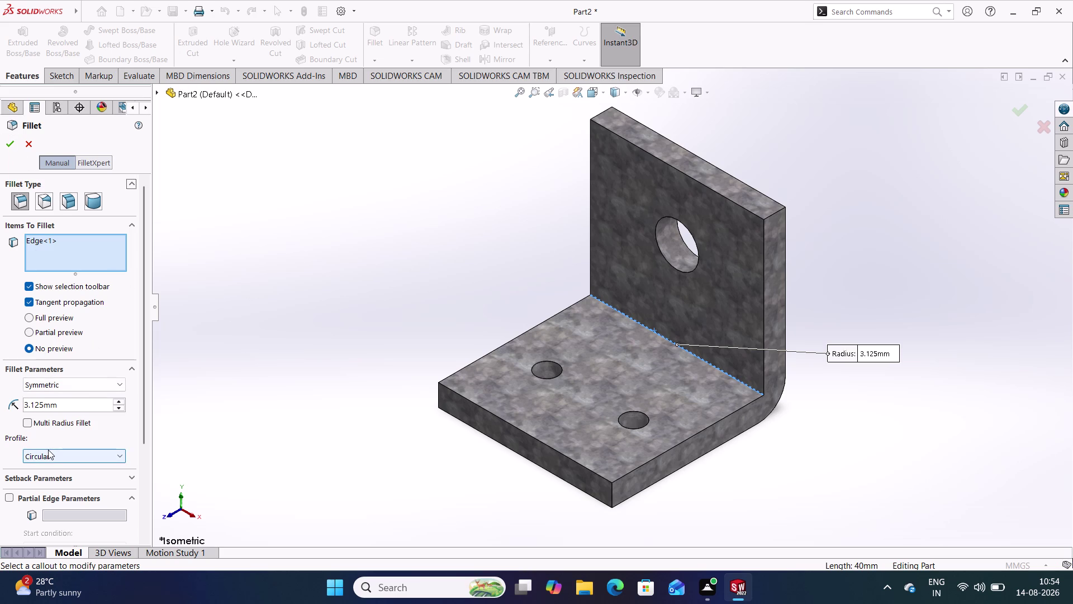
Set the fillet profile to Conic Rho, enable full preview, and confirm.
scroll(down, 3)
scroll(down, 3)
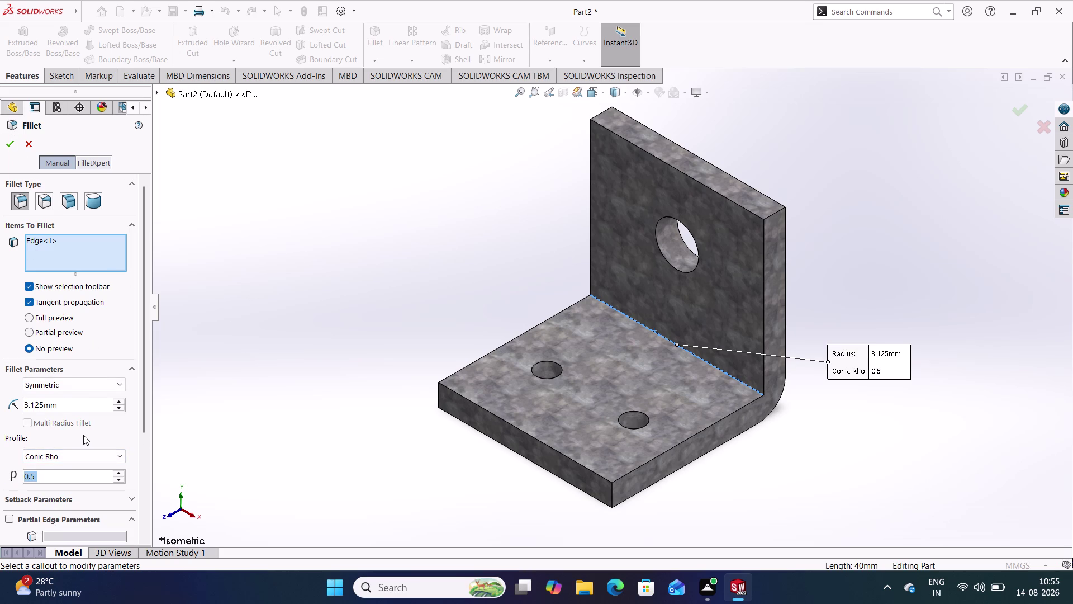
click(244, 334)
scroll(down, 3)
click(50, 319)
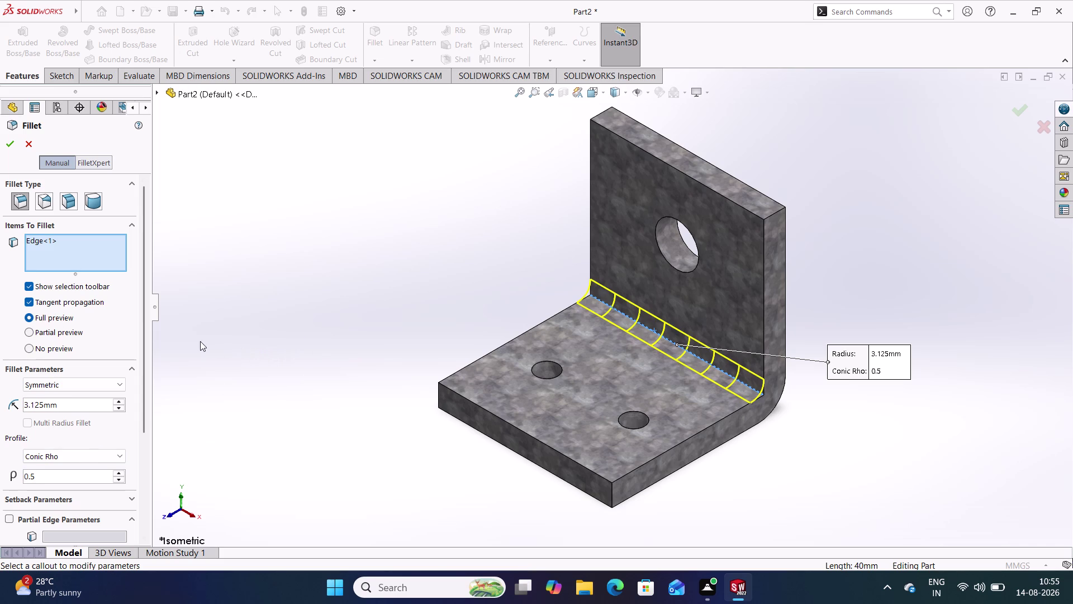
click(9, 142)
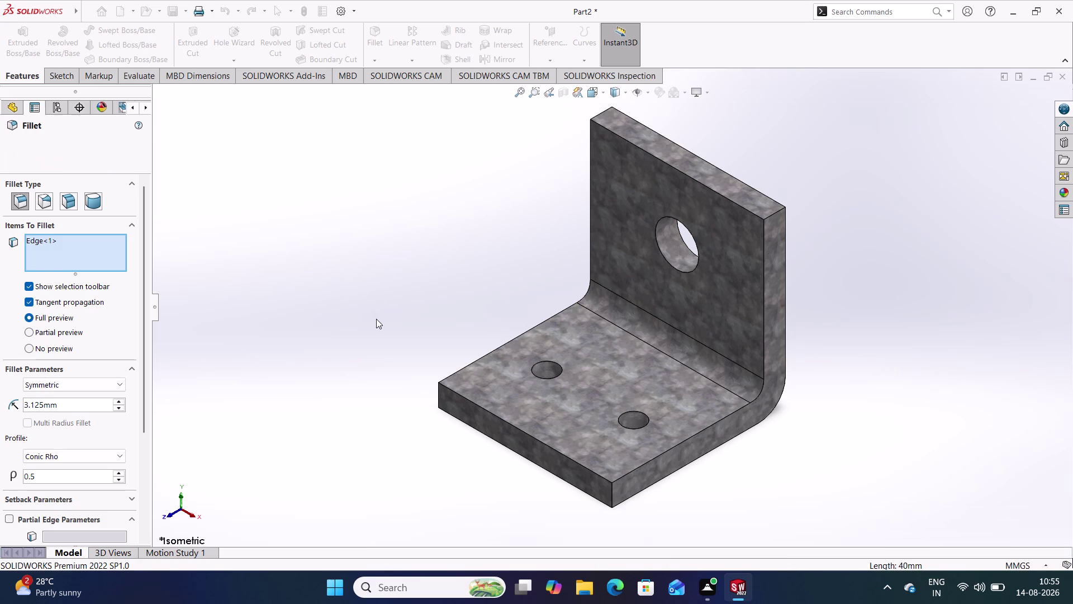
click(368, 316)
middle_drag(369, 417, 505, 332)
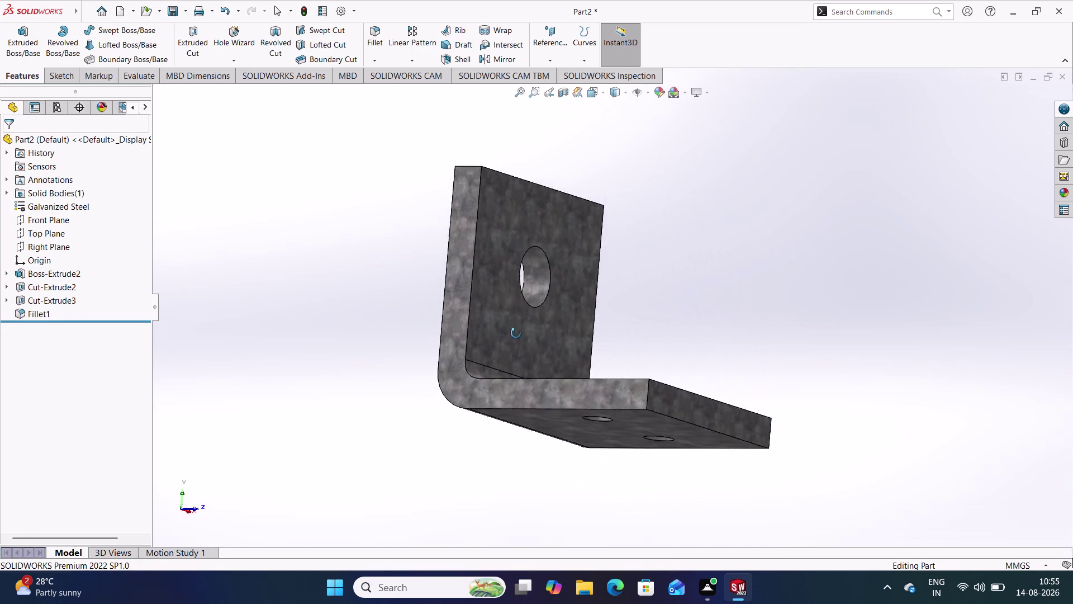
middle_drag(506, 331, 488, 355)
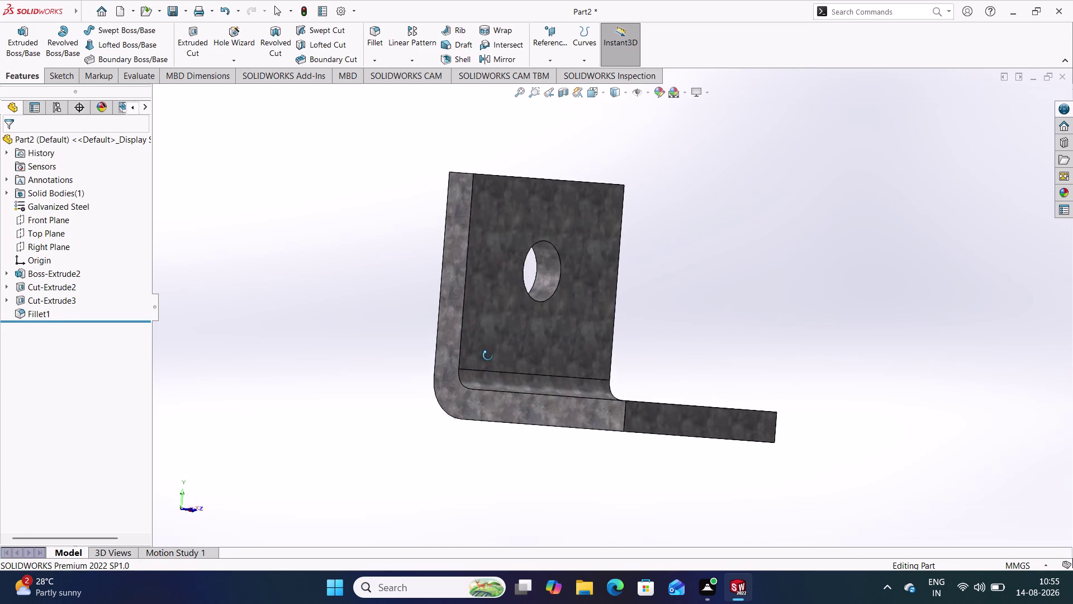
middle_drag(488, 356, 352, 375)
middle_drag(352, 375, 456, 405)
middle_drag(456, 406, 454, 406)
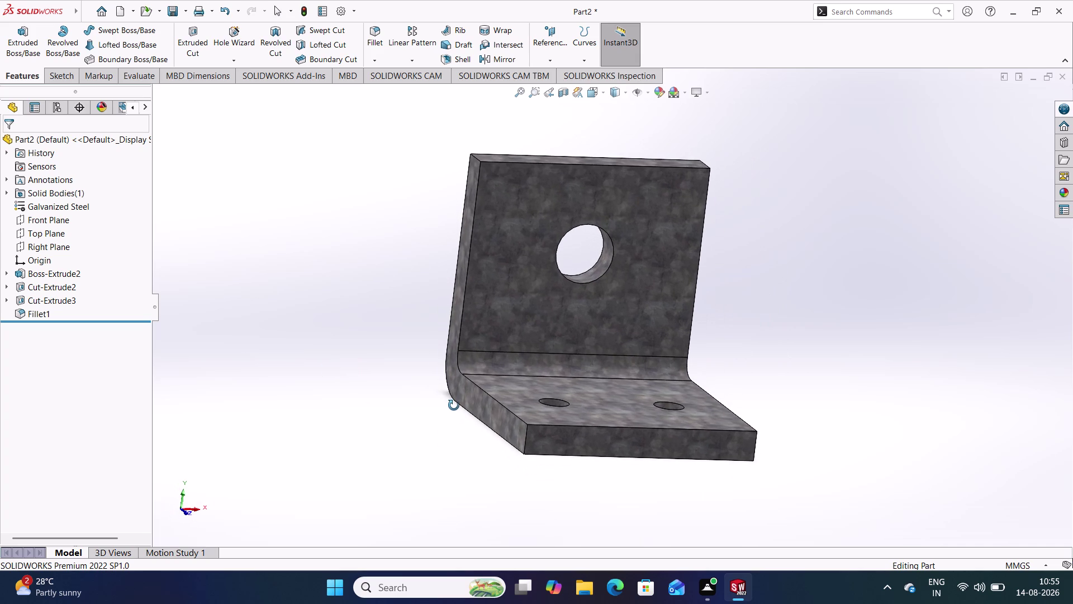
middle_drag(453, 405, 396, 413)
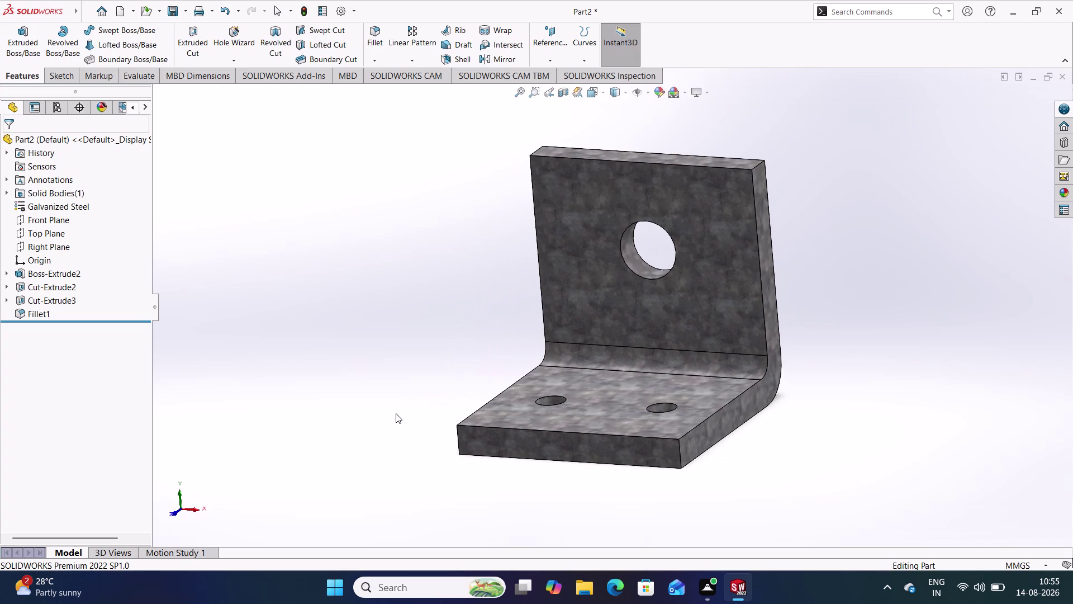
key(ctrl+7)
click(406, 277)
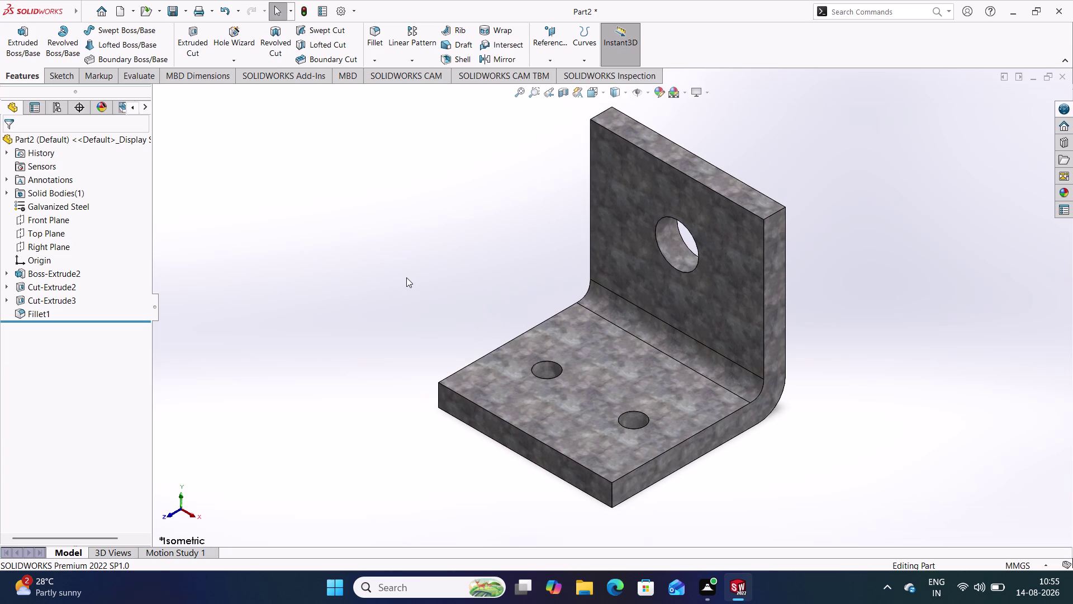
key(ctrl+s)
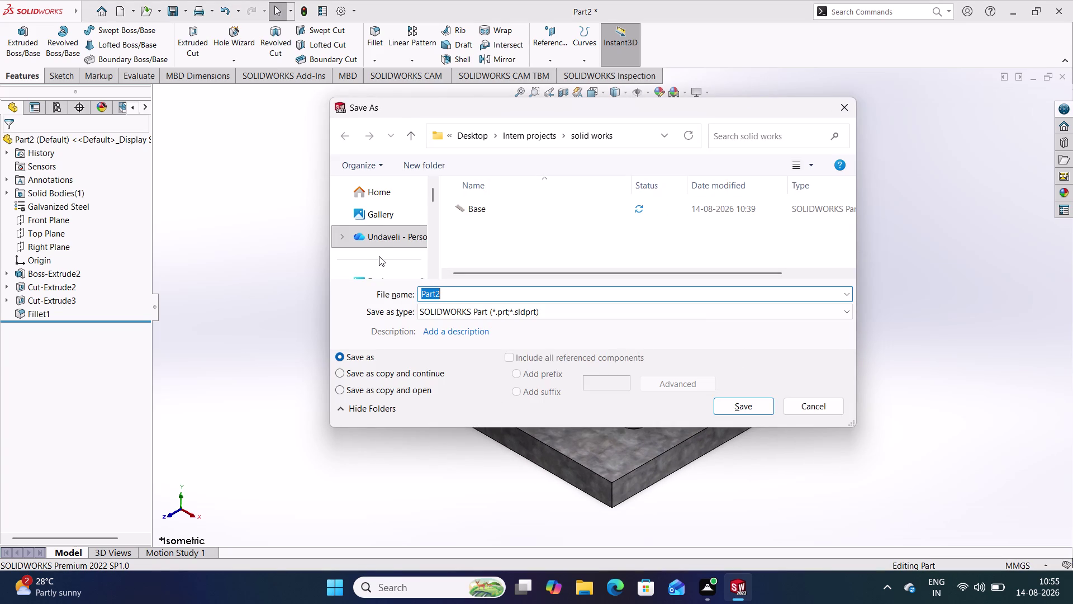
Browse to Desktop > Intern projects > solid works in the save dialog.
scroll(down, 3)
click(385, 235)
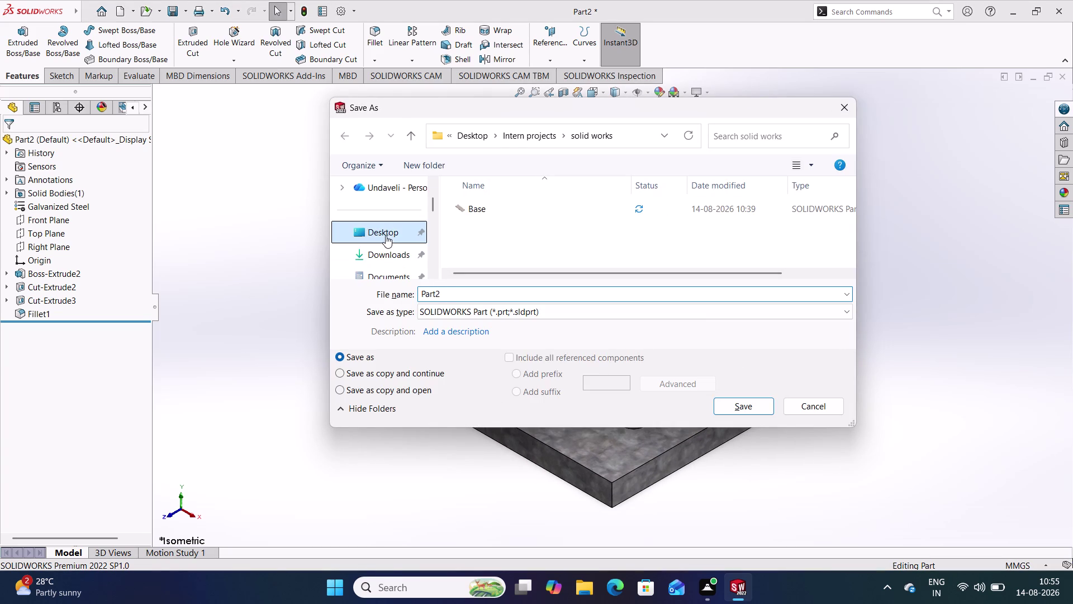
double_click(515, 207)
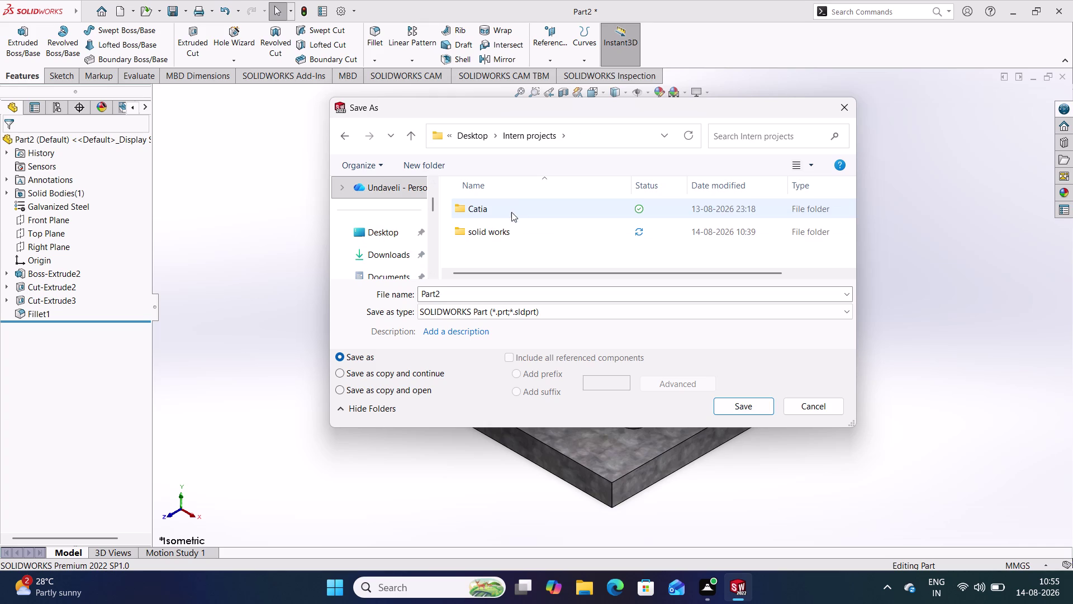
double_click(498, 228)
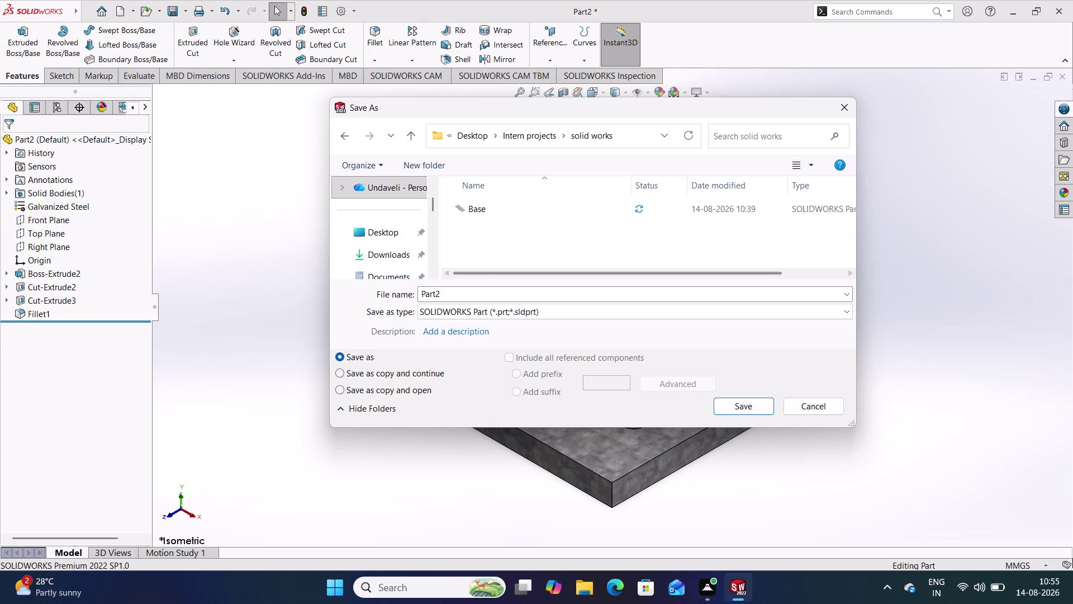
Save the bracket part with the file name 'support'.
drag(466, 292, 425, 293)
text(s)
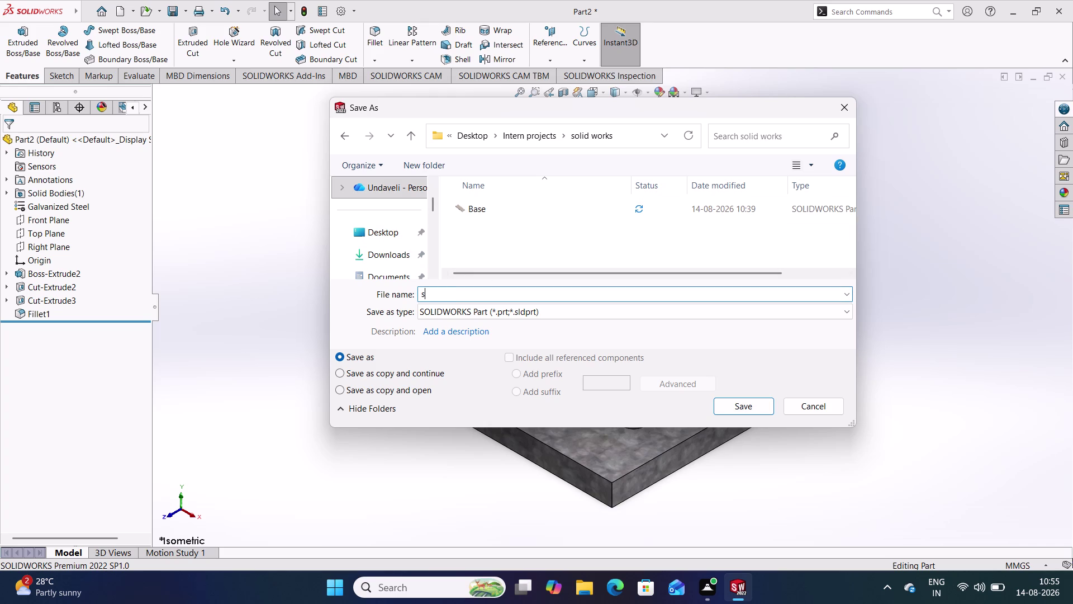
text(upport)
click(729, 406)
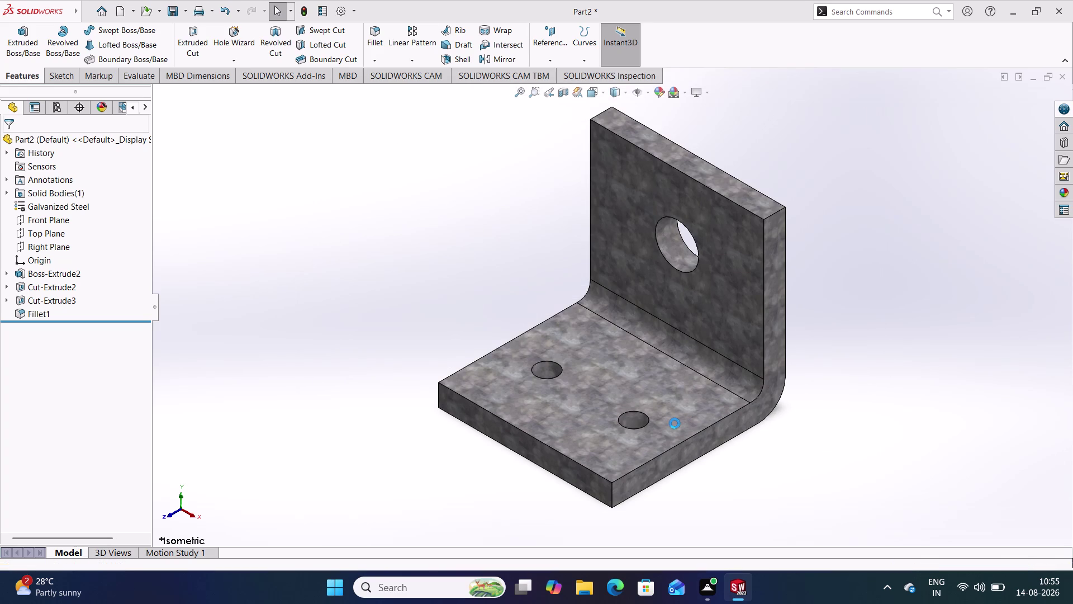
key(ctrl+n)
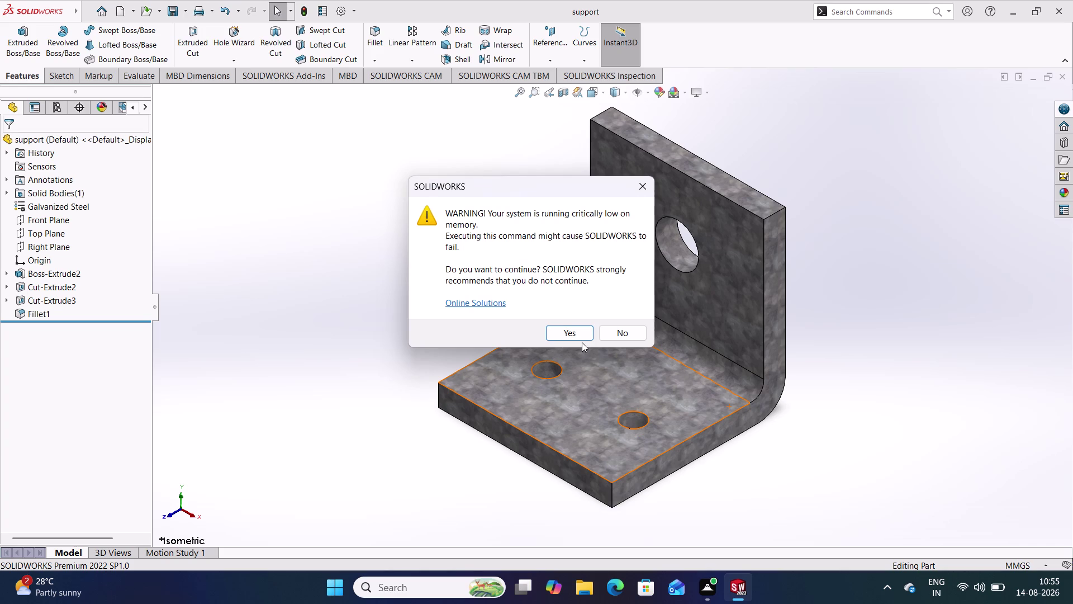
Accept the low-memory warning and bring up the New SOLIDWORKS Document chooser.
click(645, 189)
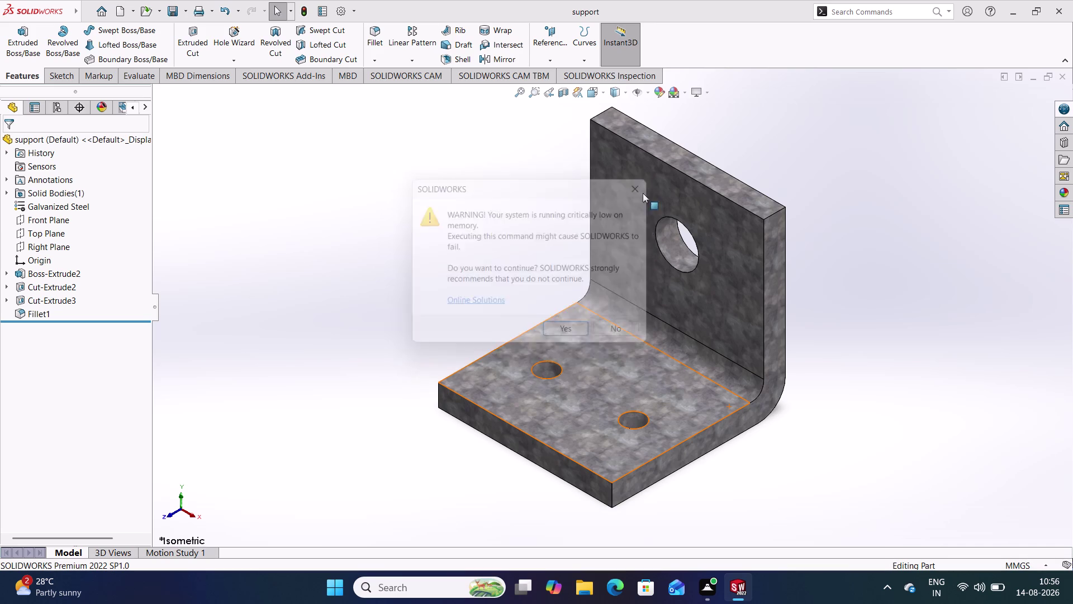
key(ctrl+n)
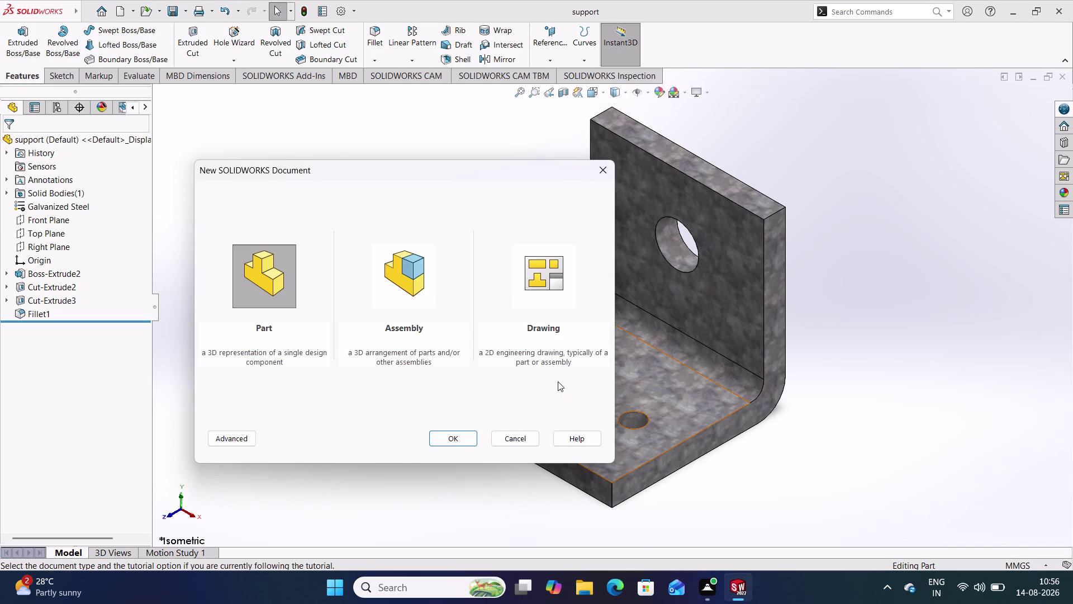
key(Return)
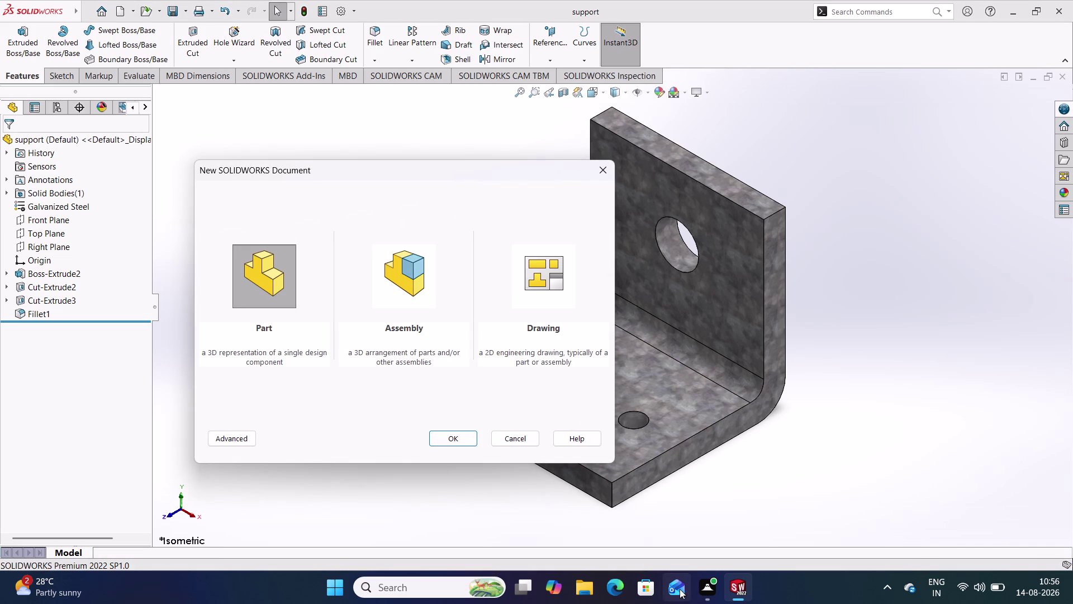